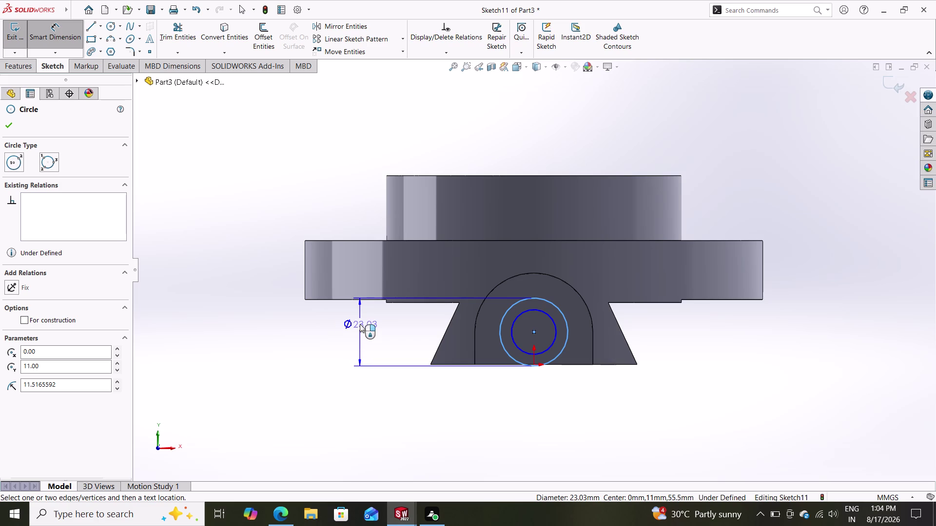
Dimension the support sketch circle to a 16 mm diameter.
middle_click(359, 324)
click(359, 324)
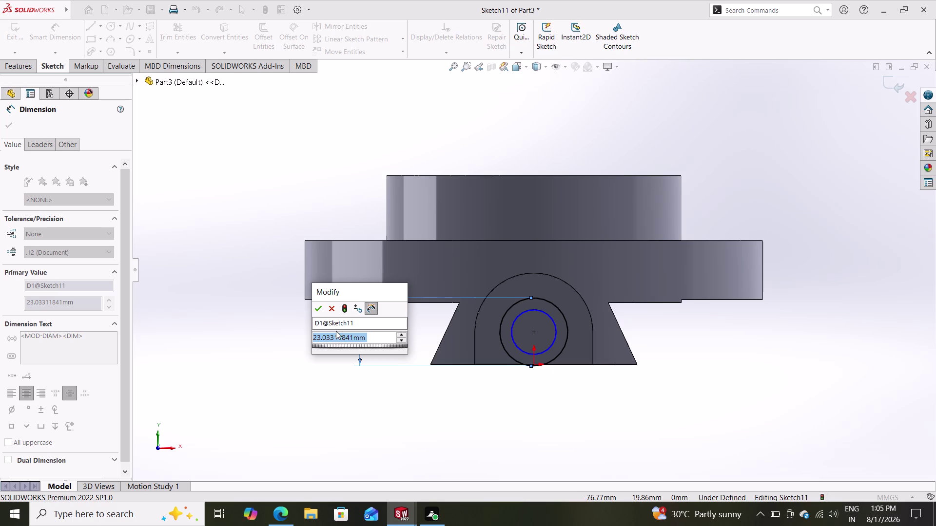
text(16)
key(Return)
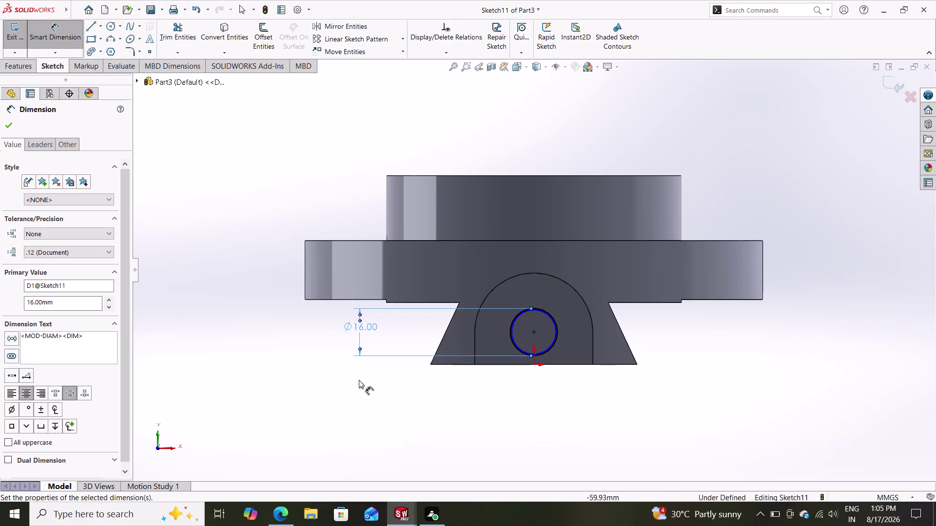
key(Escape)
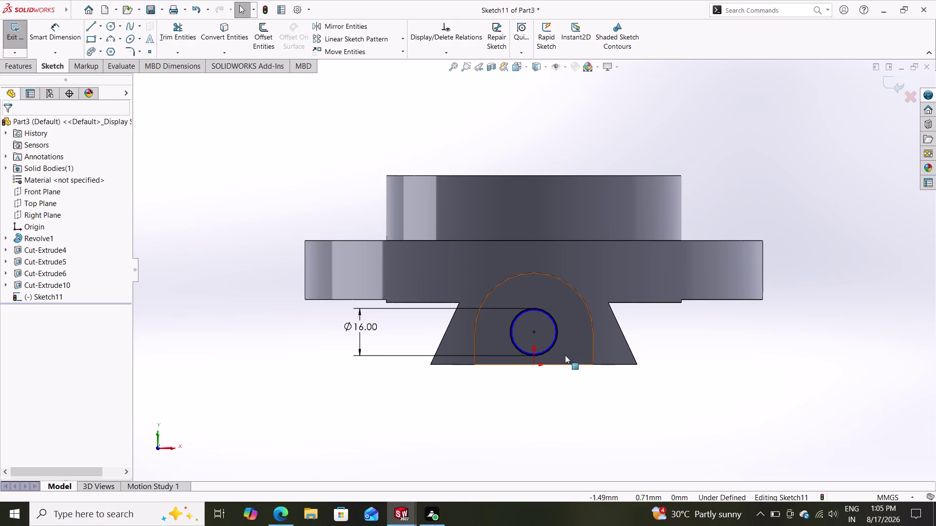
Select the circle to confirm the sketch is fully defined.
scroll(down, 3)
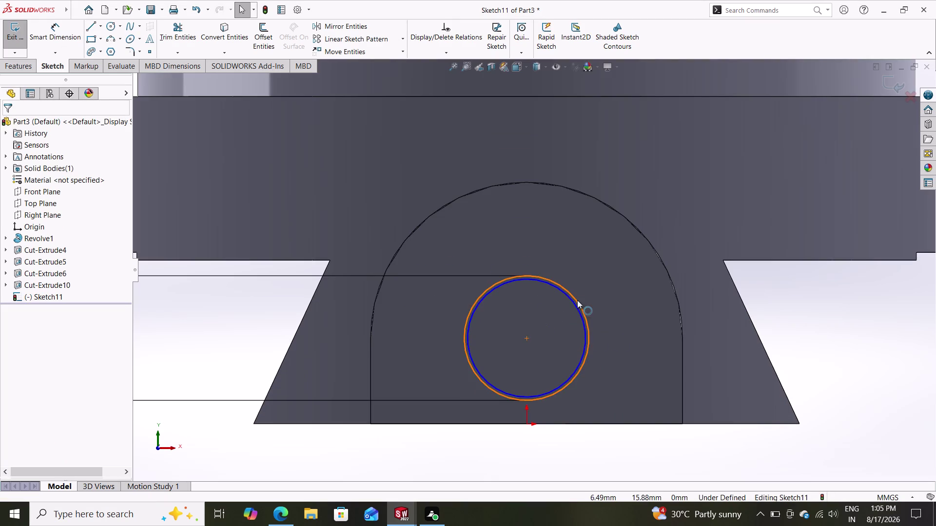
click(566, 296)
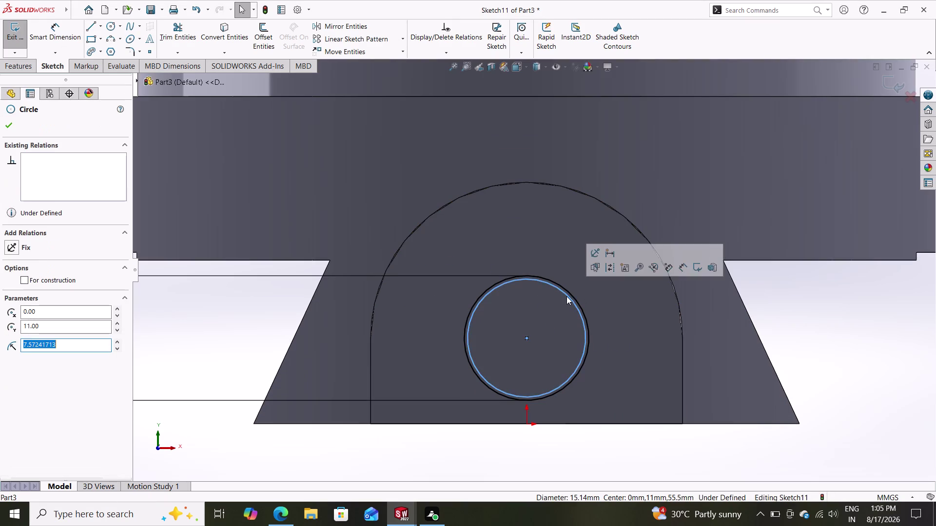
key(Delete)
scroll(down, 3)
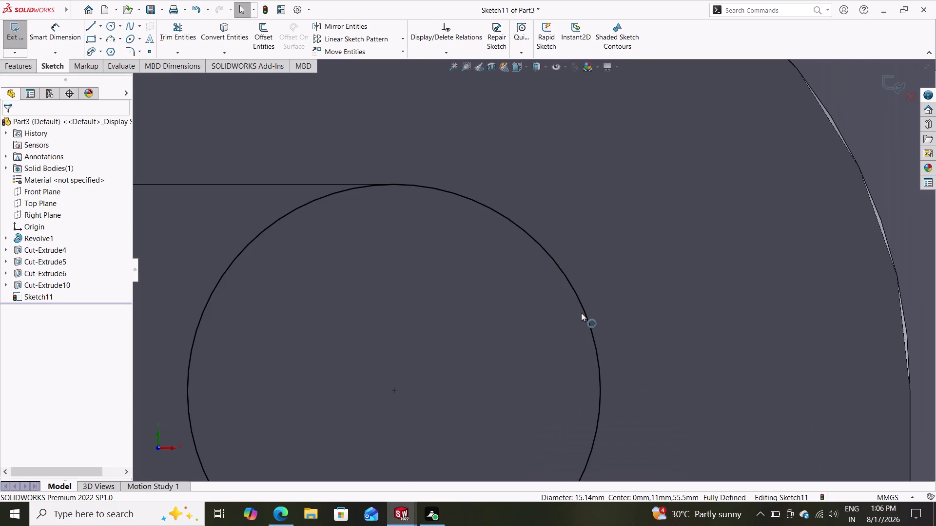
scroll(up, 3)
scroll(up, 3)
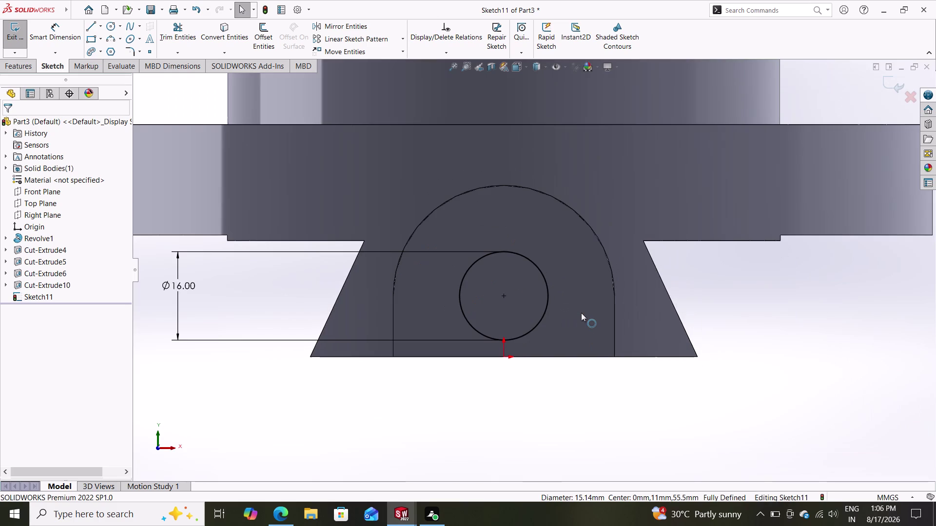
click(27, 67)
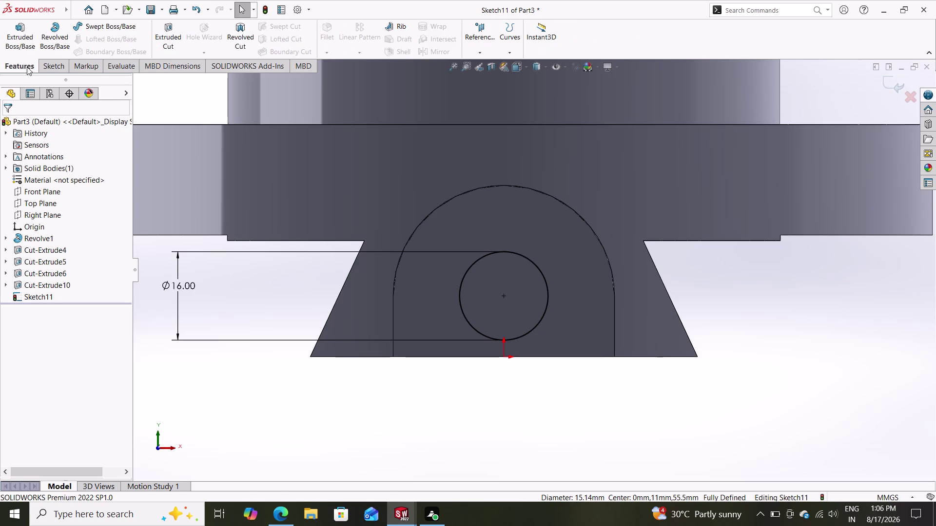
Cut the 16 mm hole into the support with an Up To Next end condition.
click(20, 38)
drag(20, 37, 103, 73)
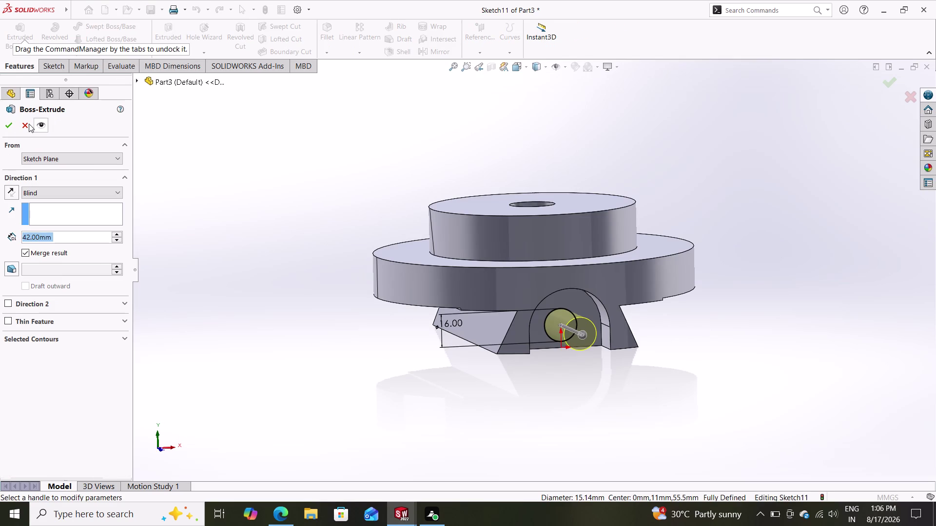
click(22, 128)
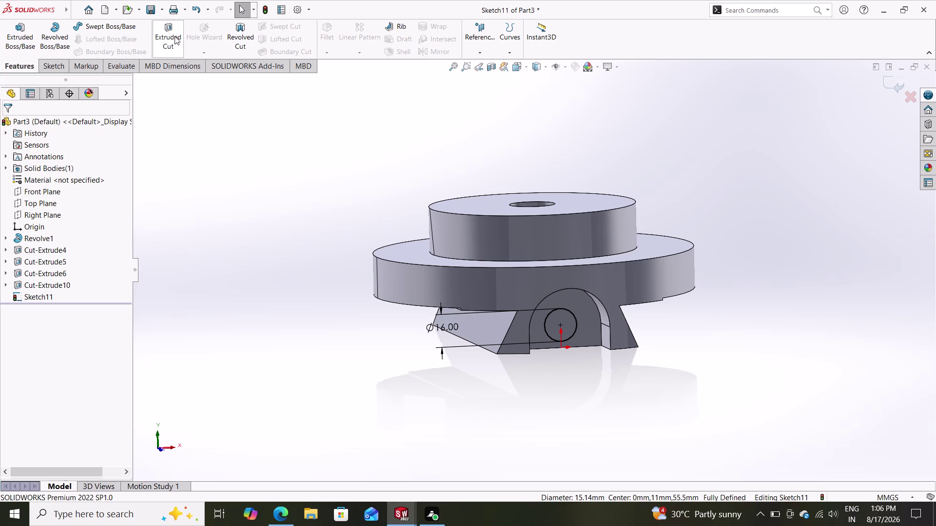
click(166, 36)
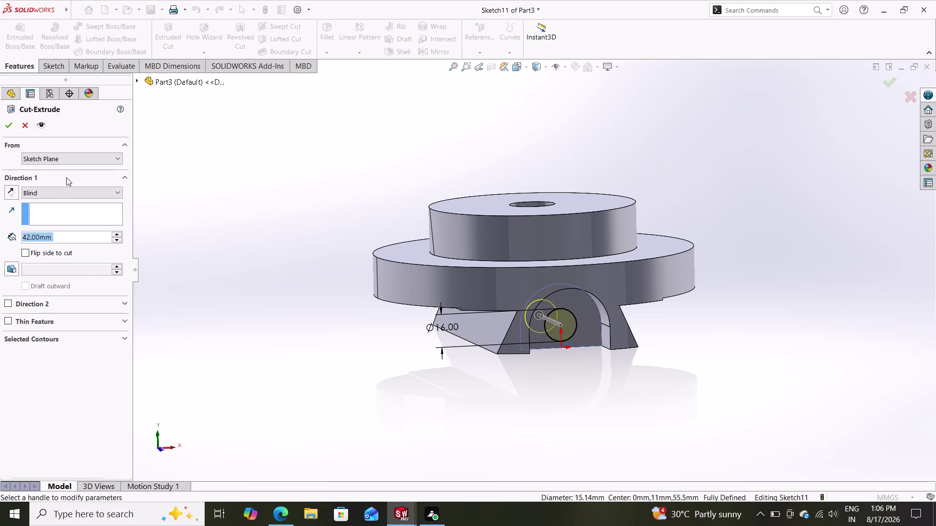
click(62, 191)
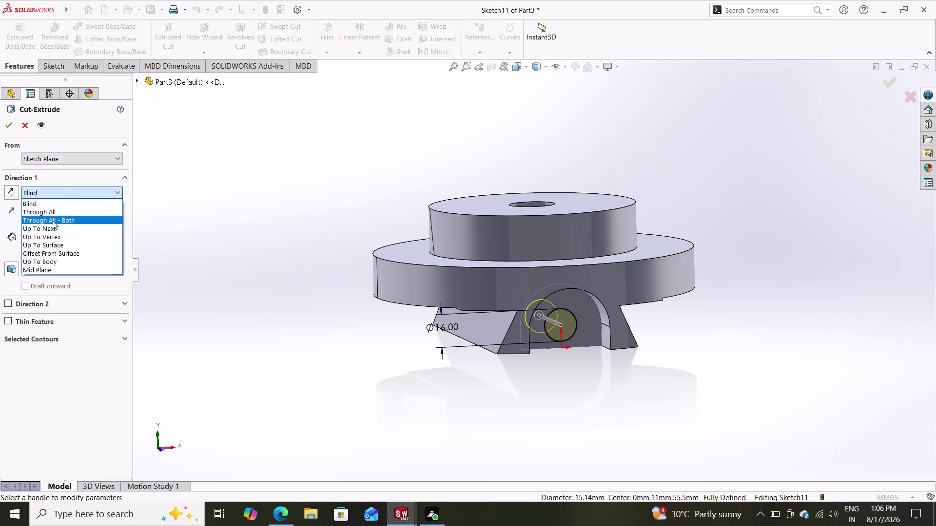
click(55, 227)
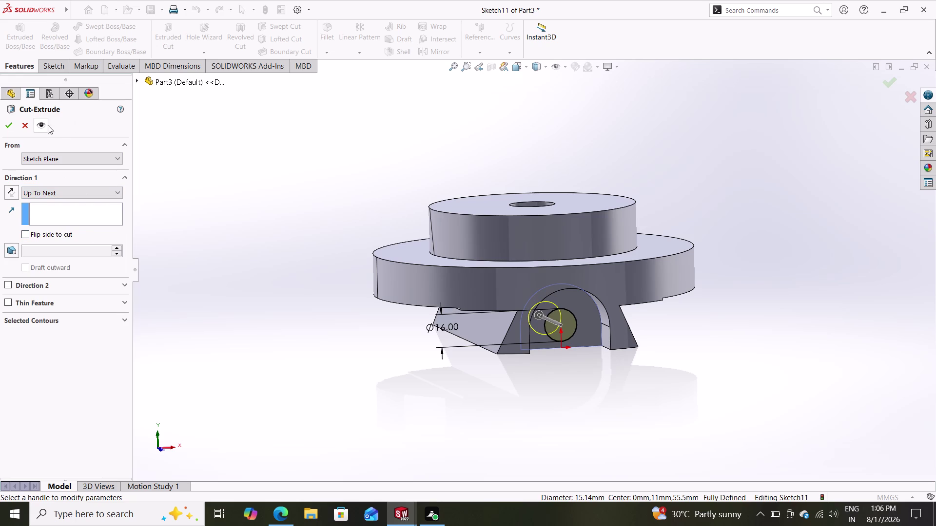
click(8, 122)
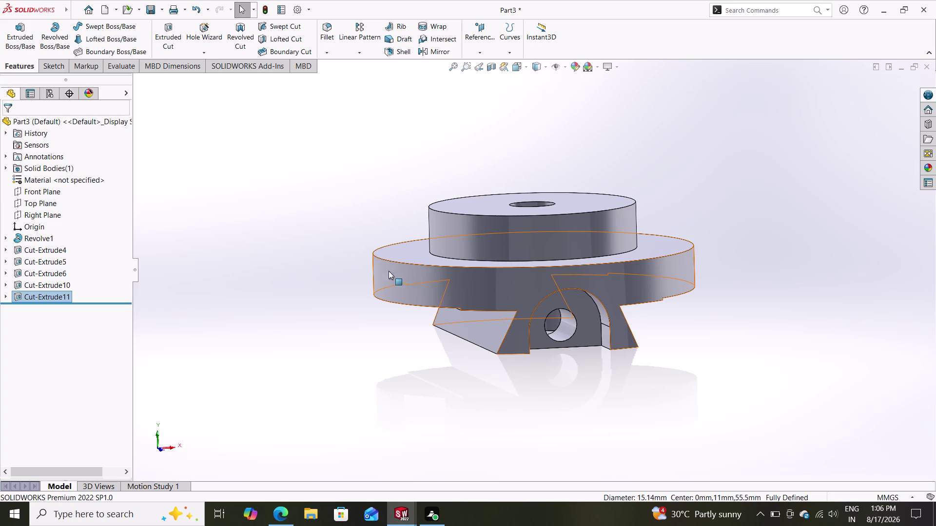
Orbit to inspect the new hole, then start a sketch on the Front Plane.
middle_drag(453, 334, 378, 237)
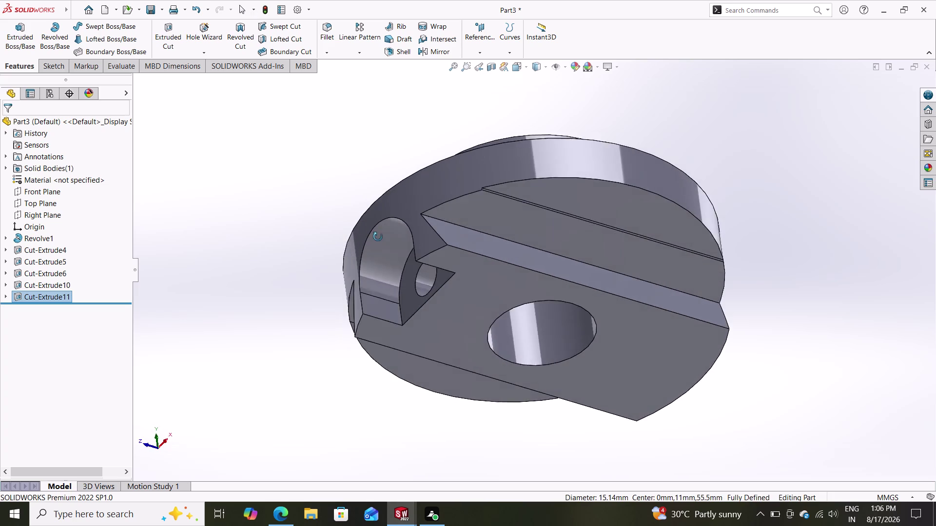
middle_drag(378, 237, 462, 231)
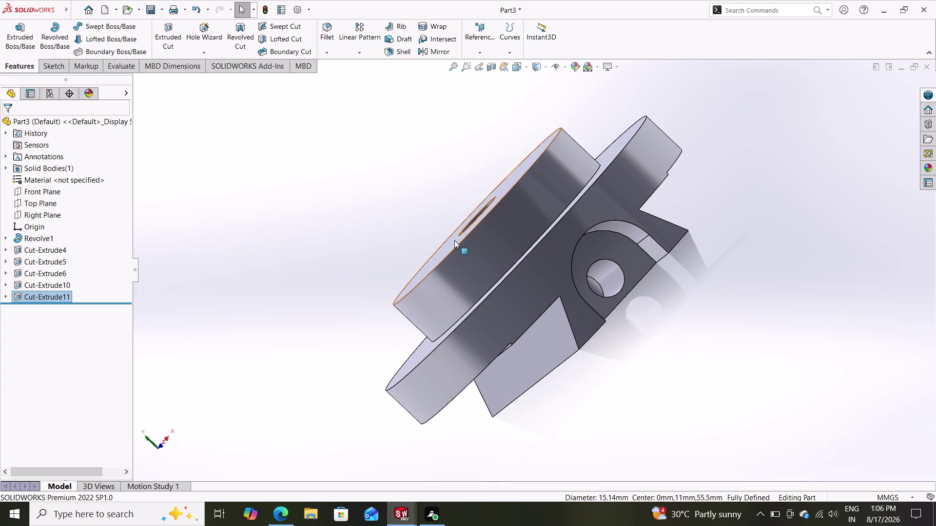
click(38, 191)
click(45, 179)
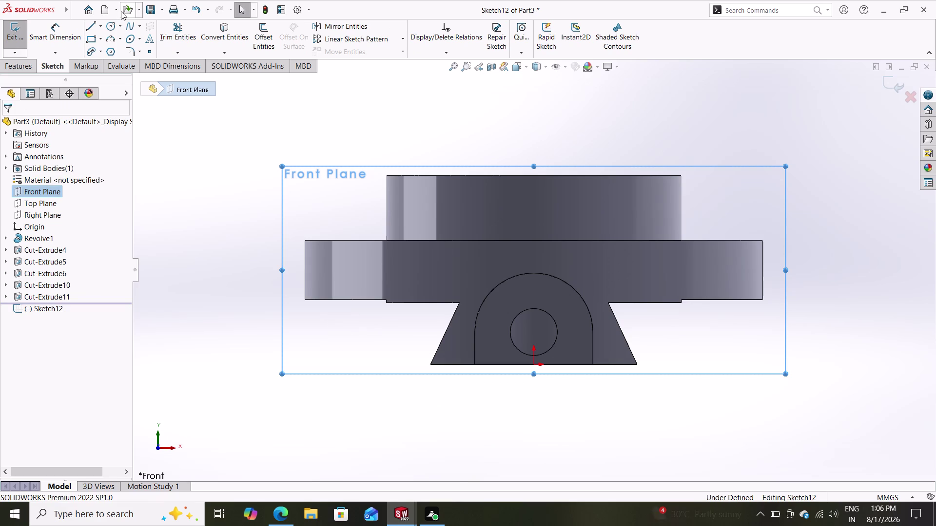
Draw a circle centred on the hole centre.
click(109, 26)
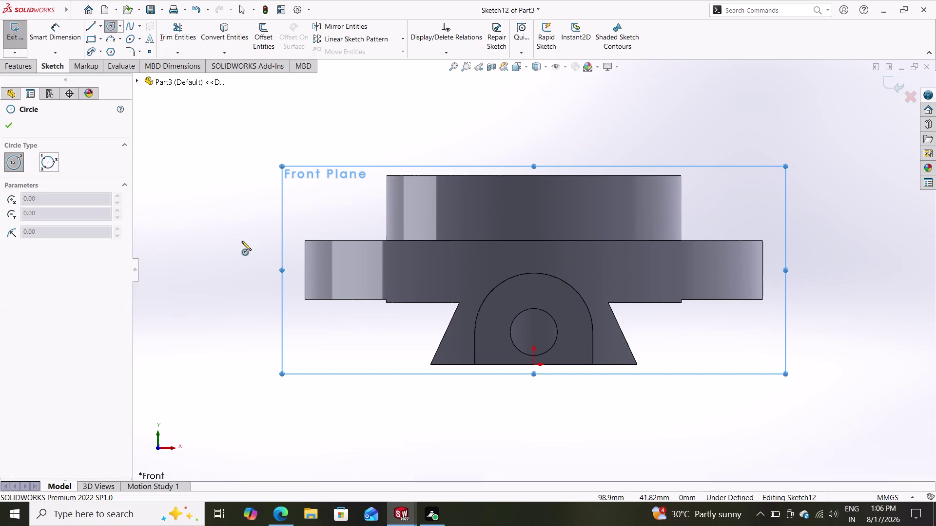
click(534, 334)
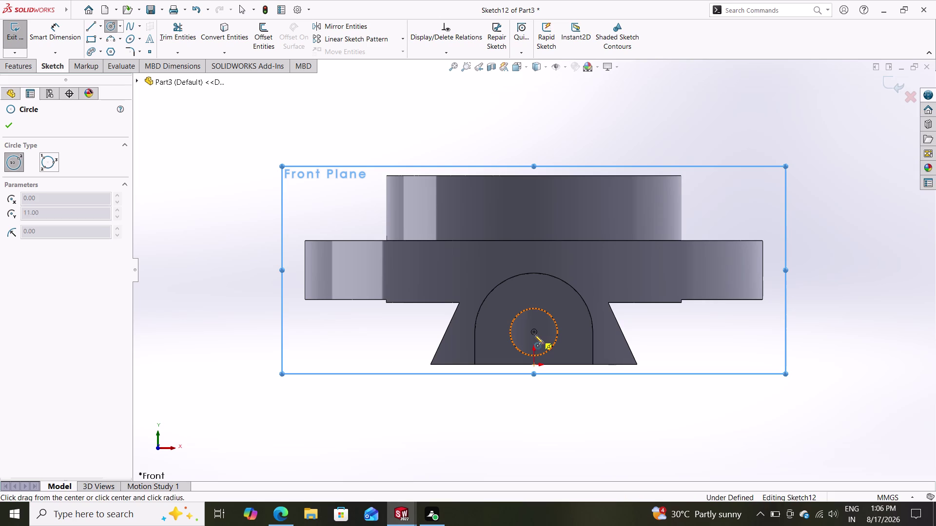
click(567, 330)
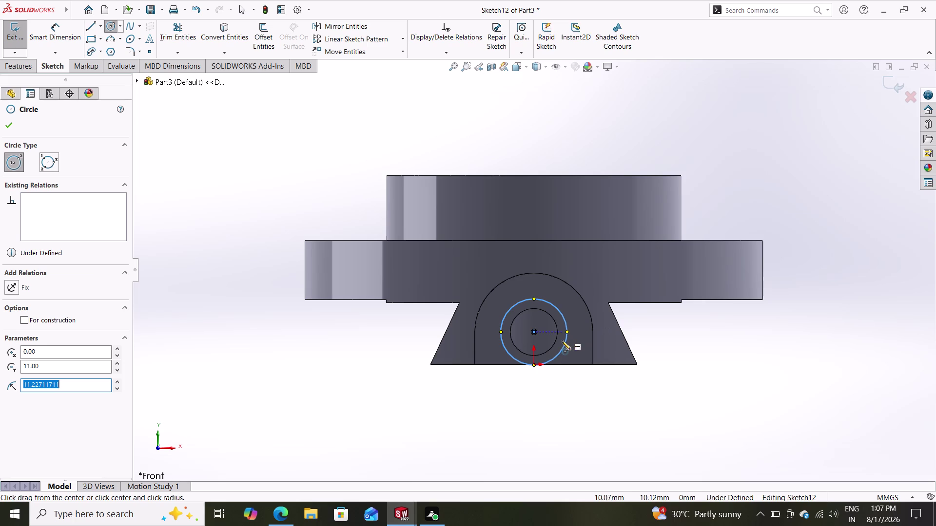
Dimension the new circle to a 28 mm diameter.
click(62, 43)
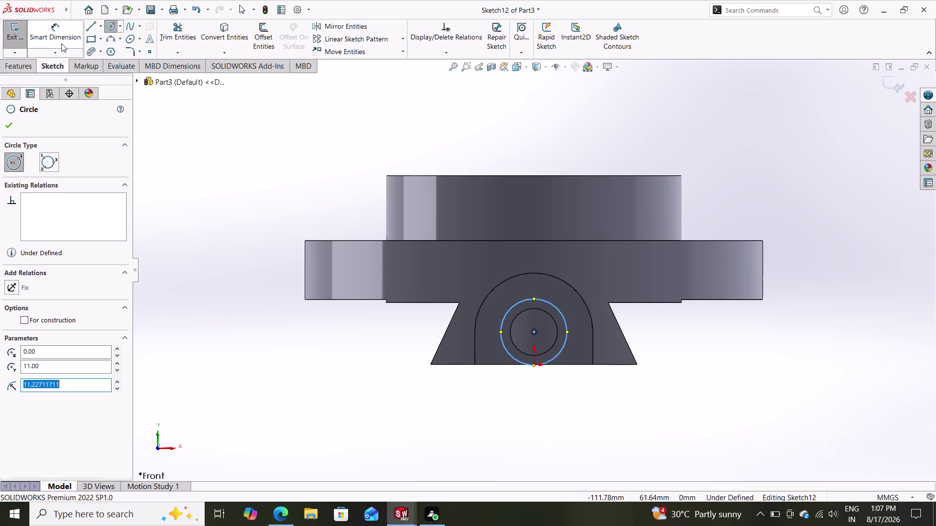
click(561, 311)
click(671, 326)
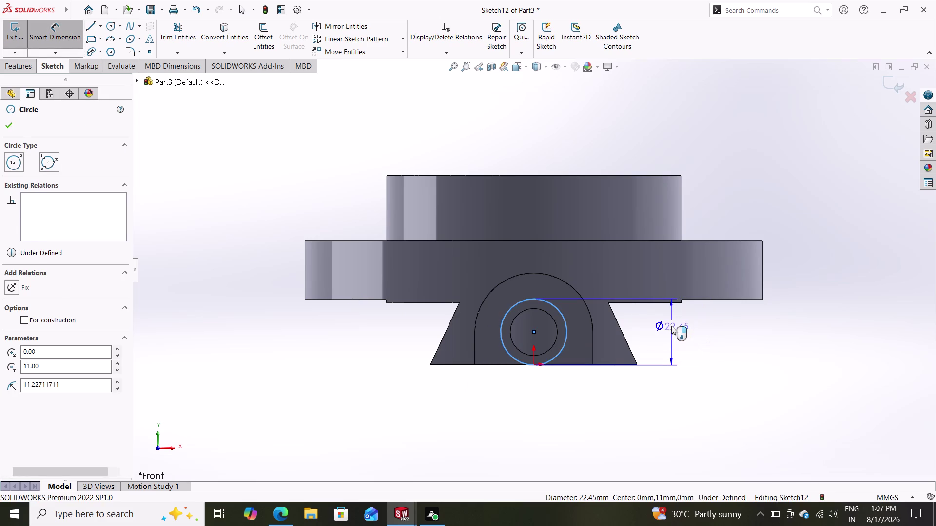
text(2)
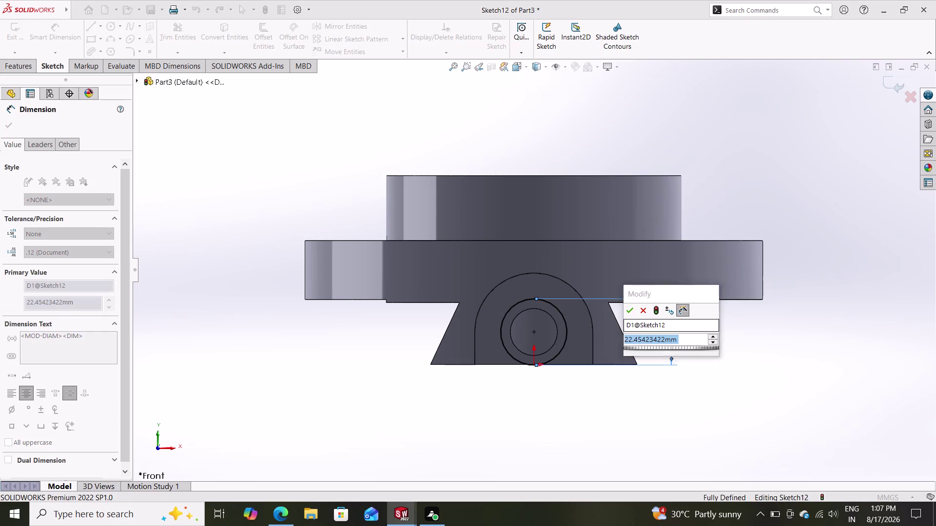
text(8)
key(Return)
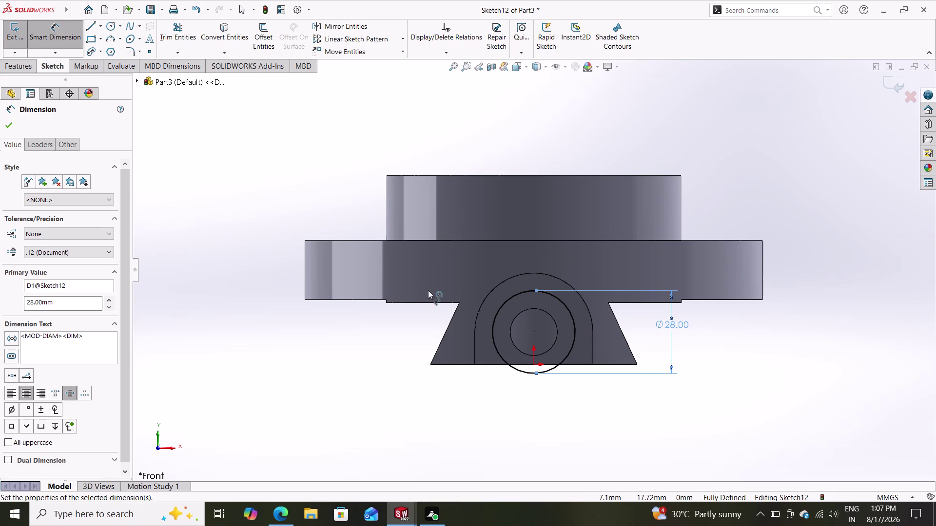
click(89, 19)
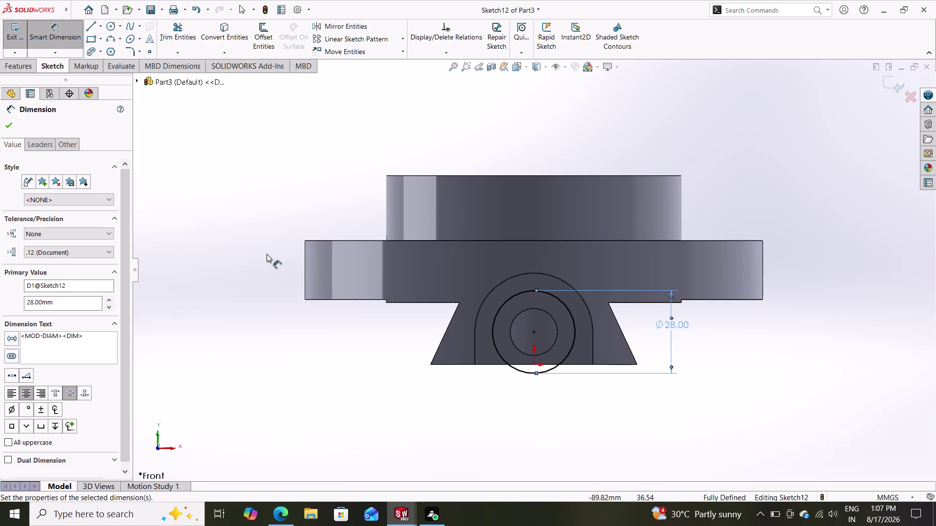
click(92, 27)
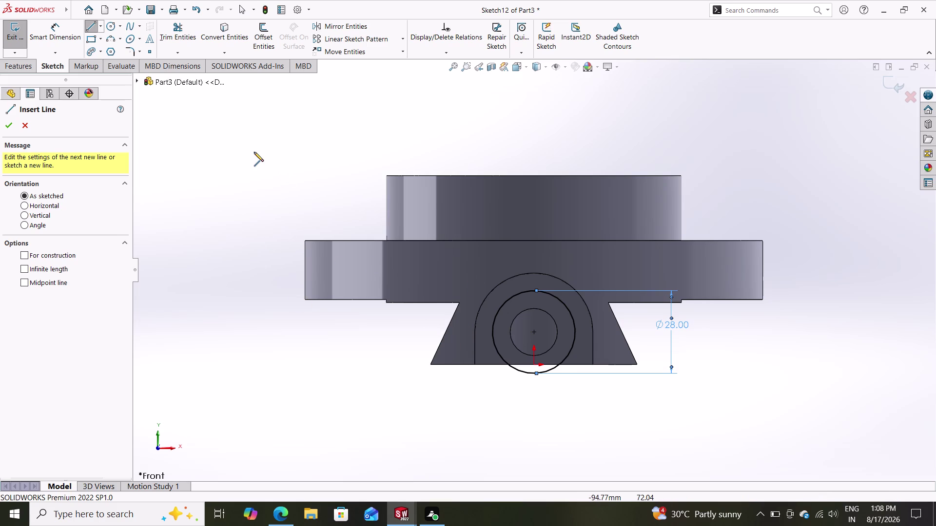
Draw a line chain from the circle's left side, down, across and back up to the circle.
click(492, 332)
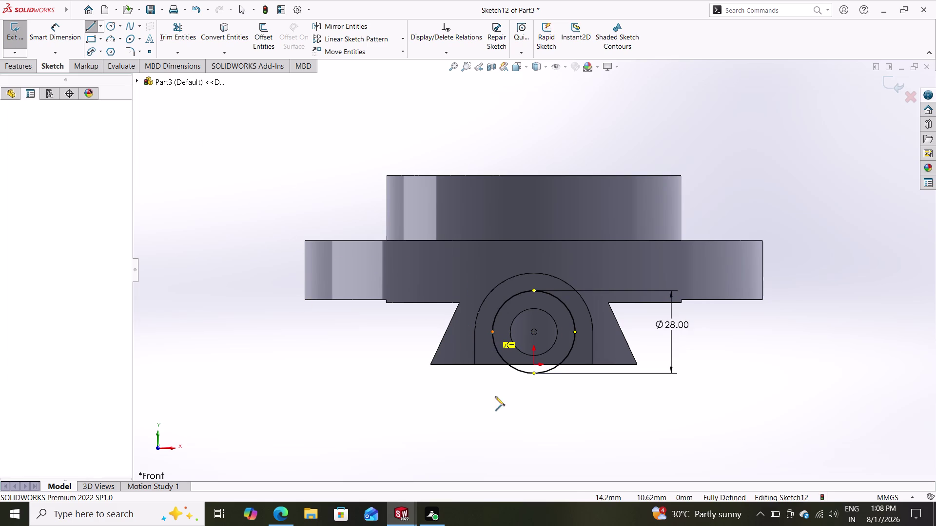
click(494, 411)
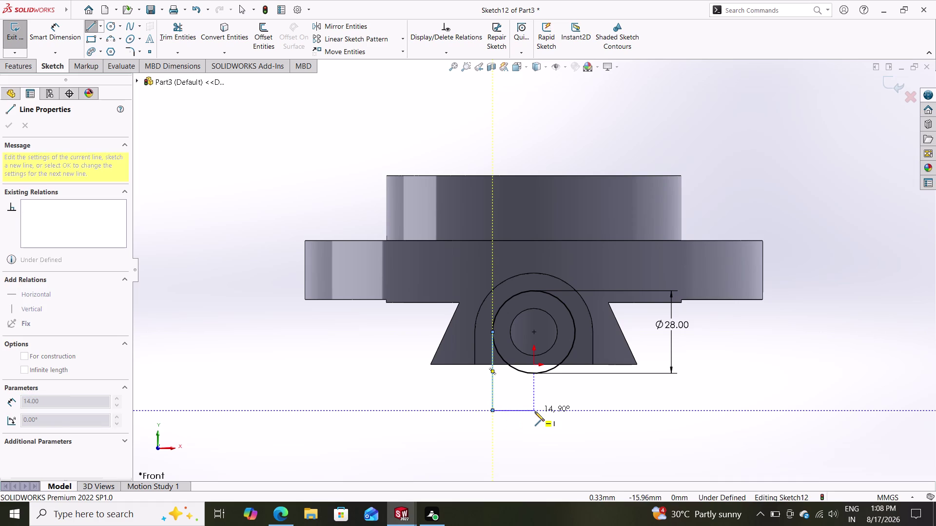
click(575, 411)
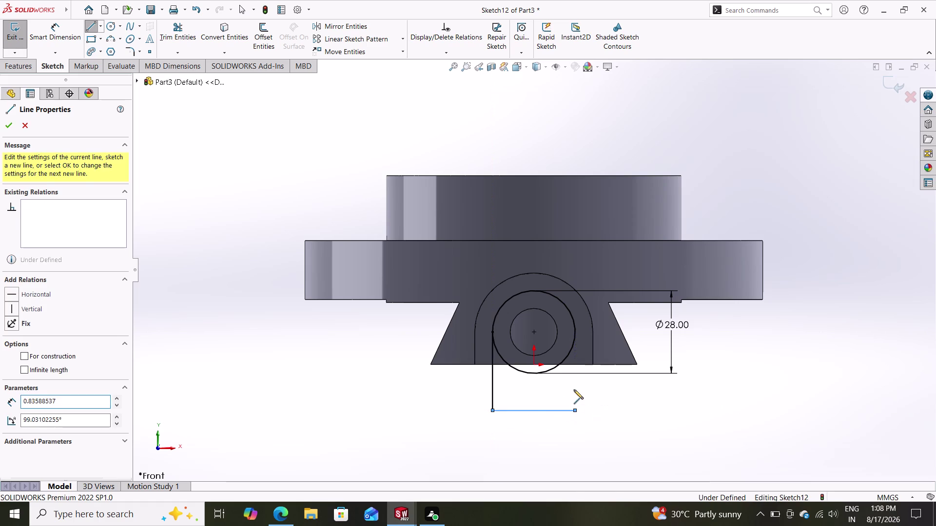
click(577, 332)
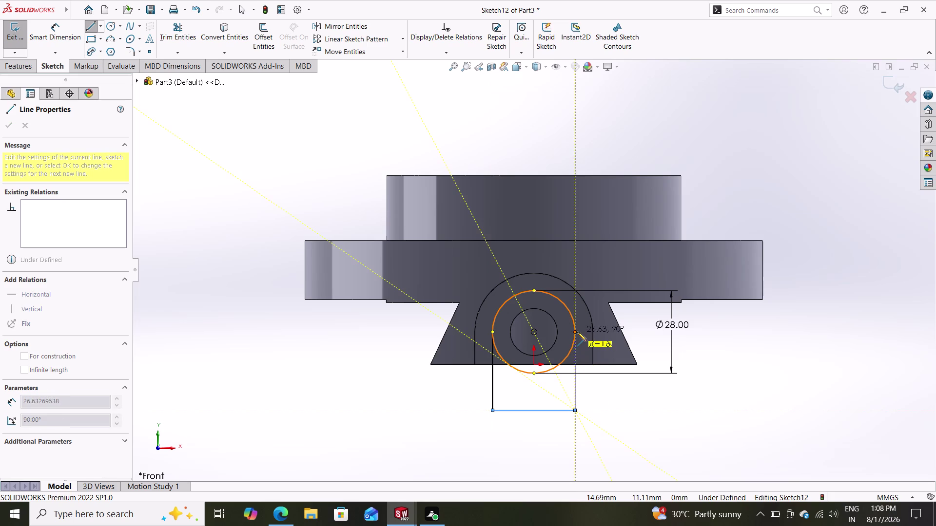
double_click(603, 414)
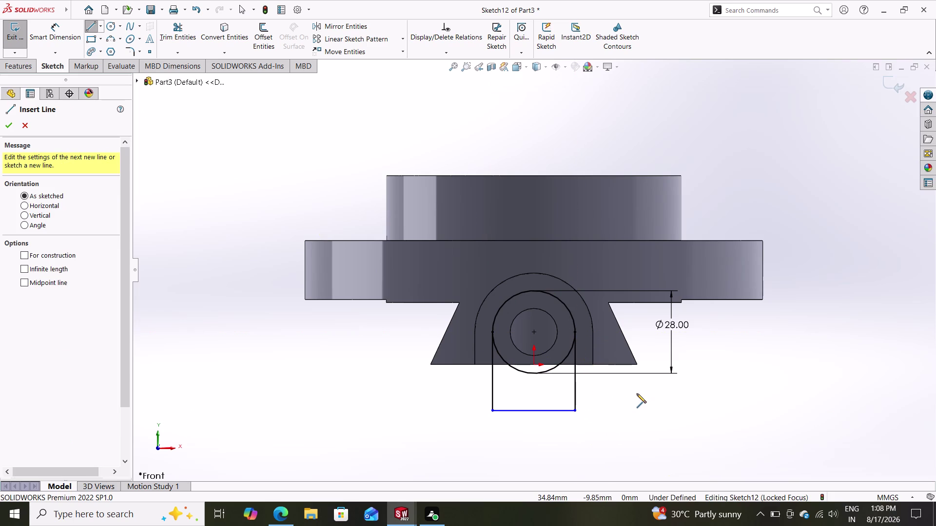
Power Trim away the circle's lower arc inside the lines.
click(182, 42)
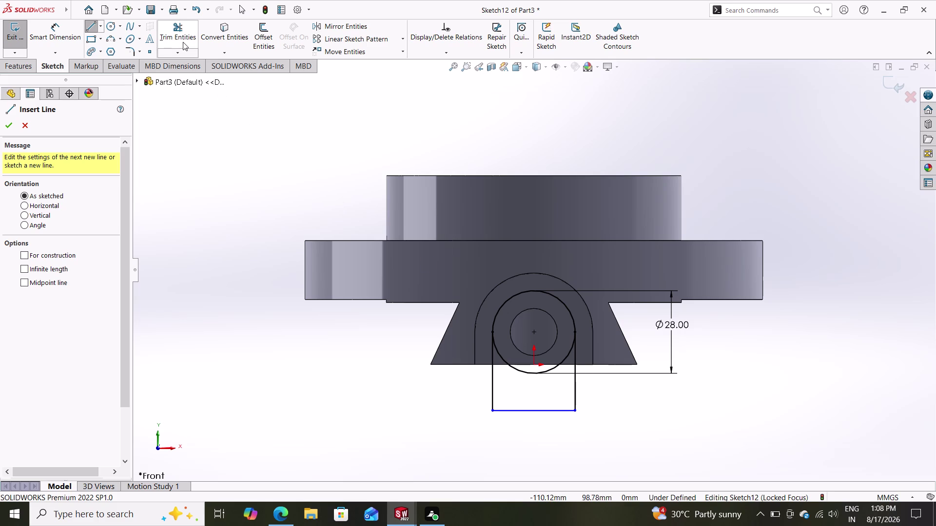
click(513, 367)
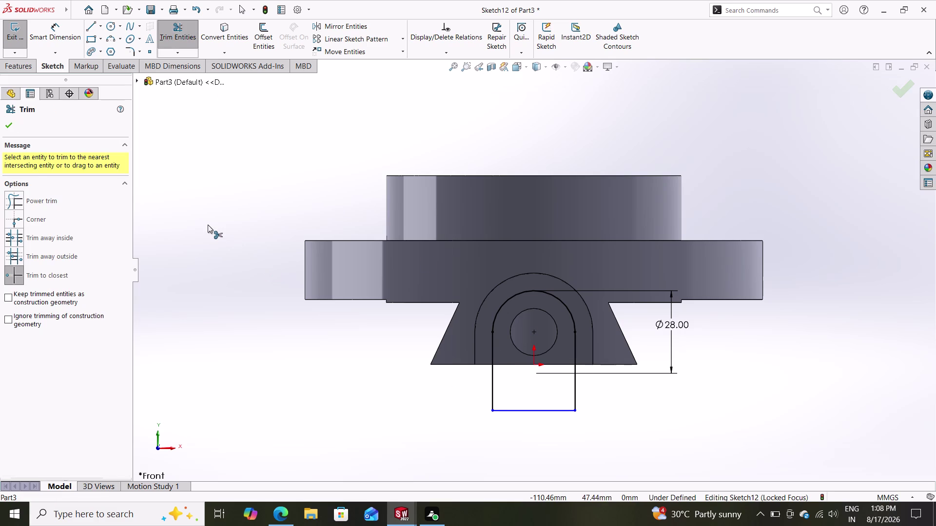
click(9, 122)
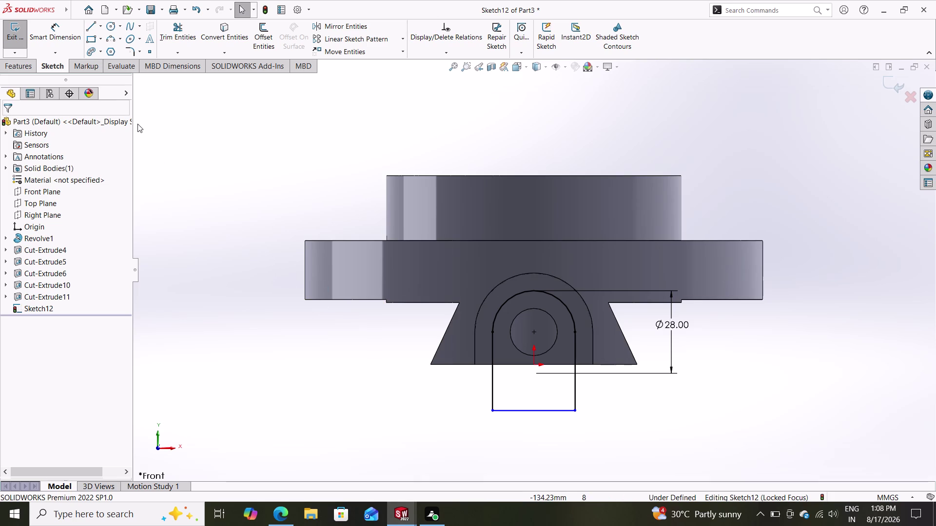
click(39, 66)
click(32, 67)
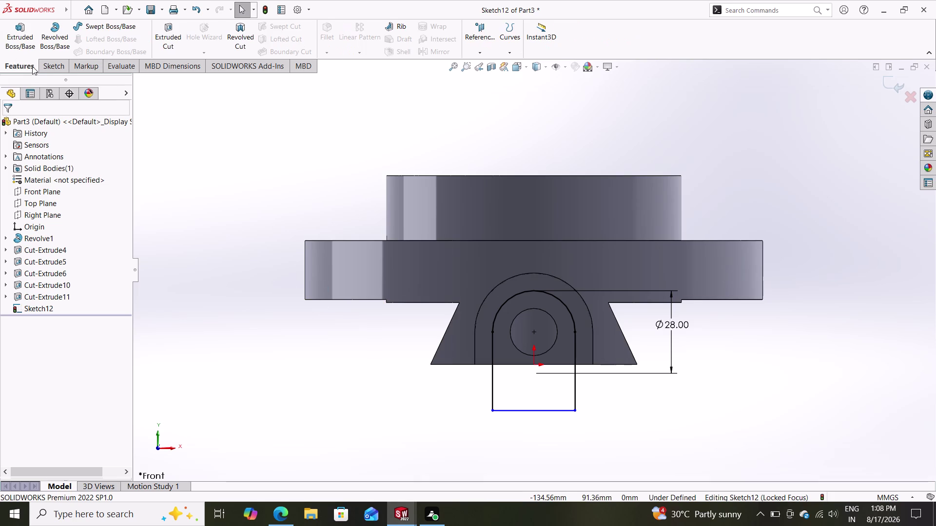
Extrude-cut the U-shaped profile up to the next face as Cut-Extrude12.
click(169, 29)
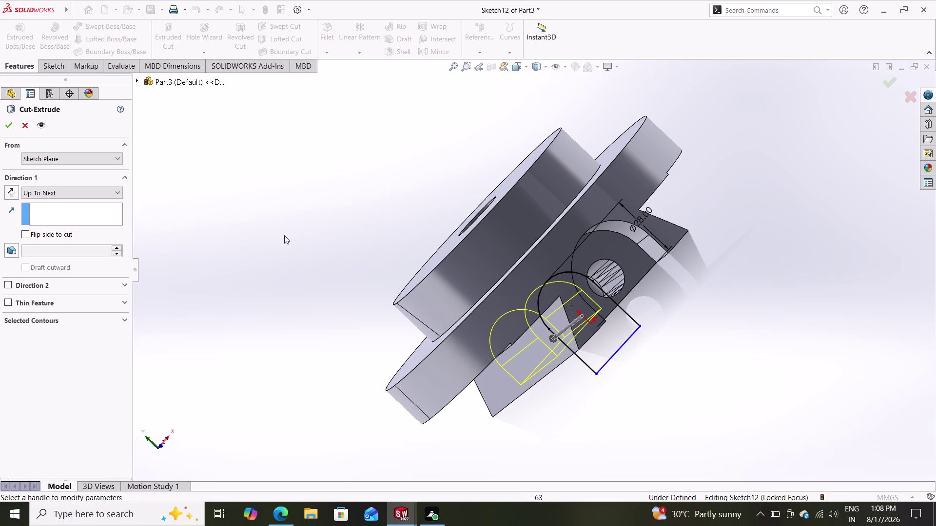
click(109, 188)
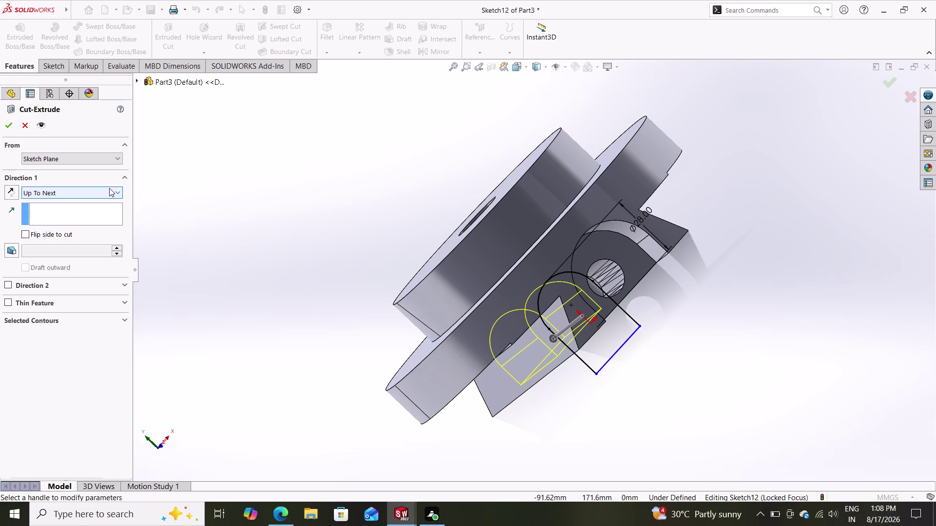
click(109, 187)
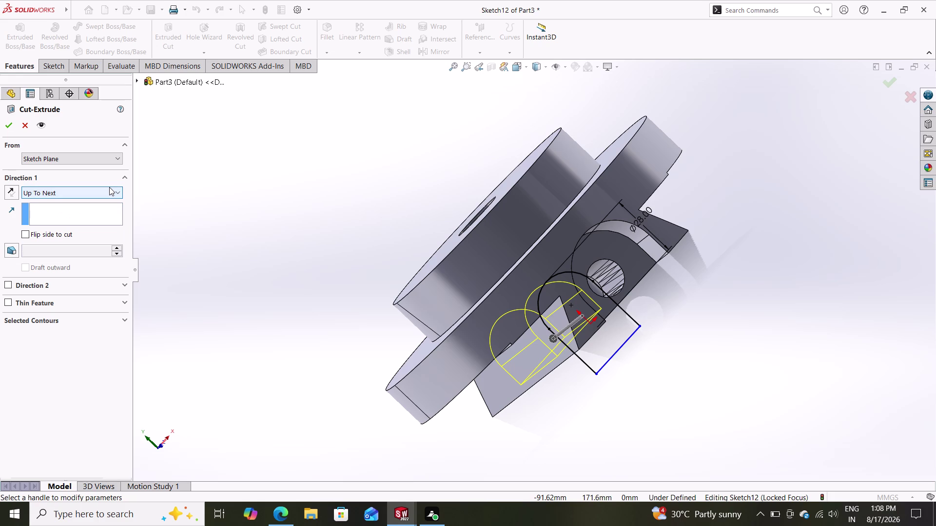
click(110, 189)
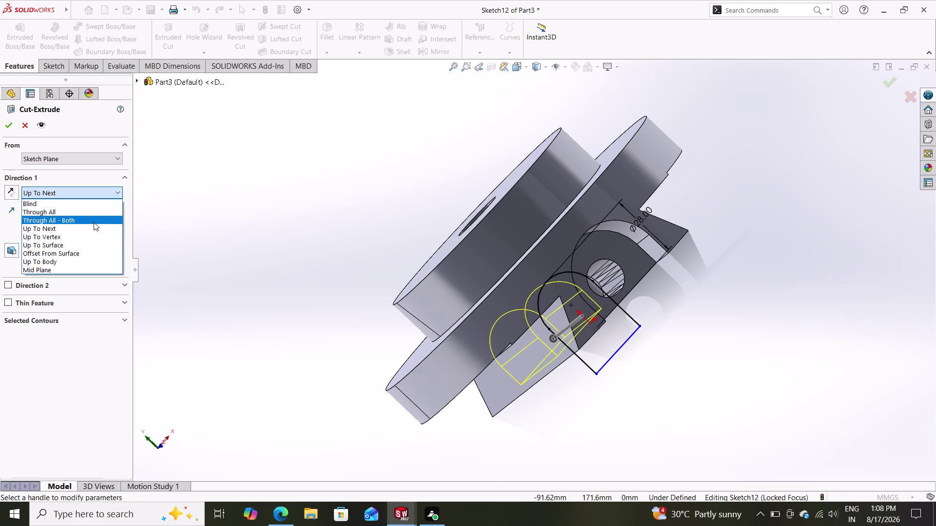
click(88, 229)
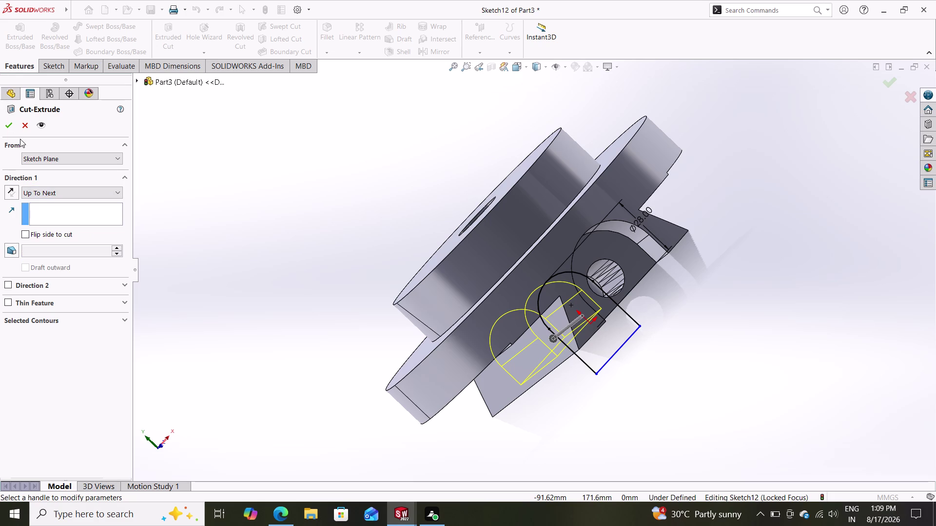
click(8, 129)
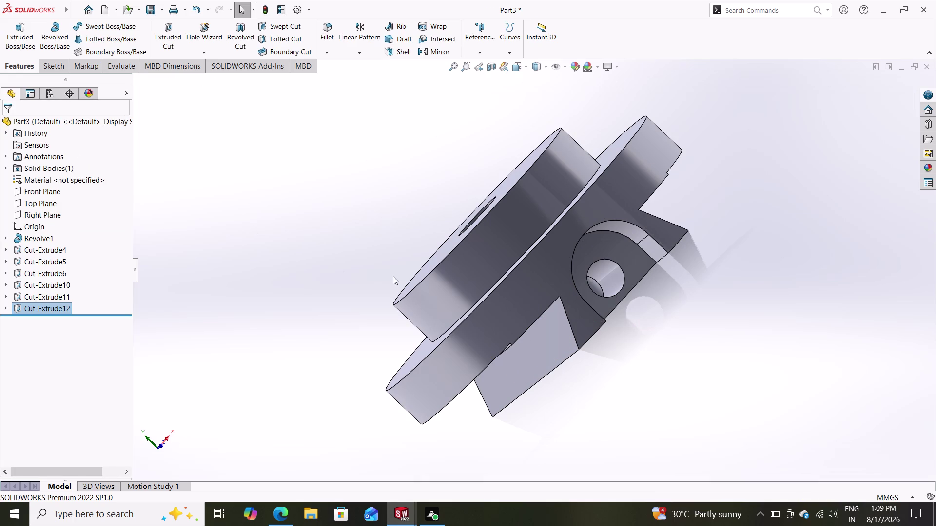
middle_drag(674, 316, 626, 370)
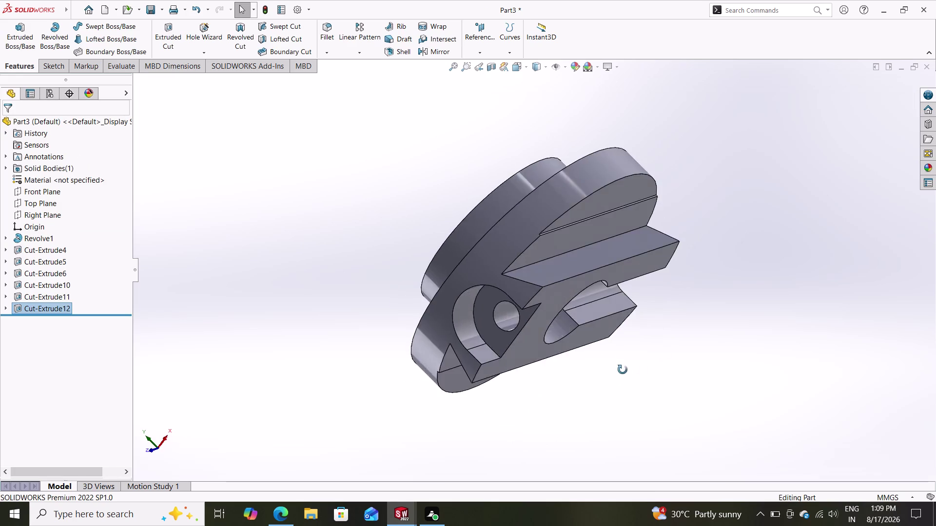
middle_drag(626, 370, 768, 295)
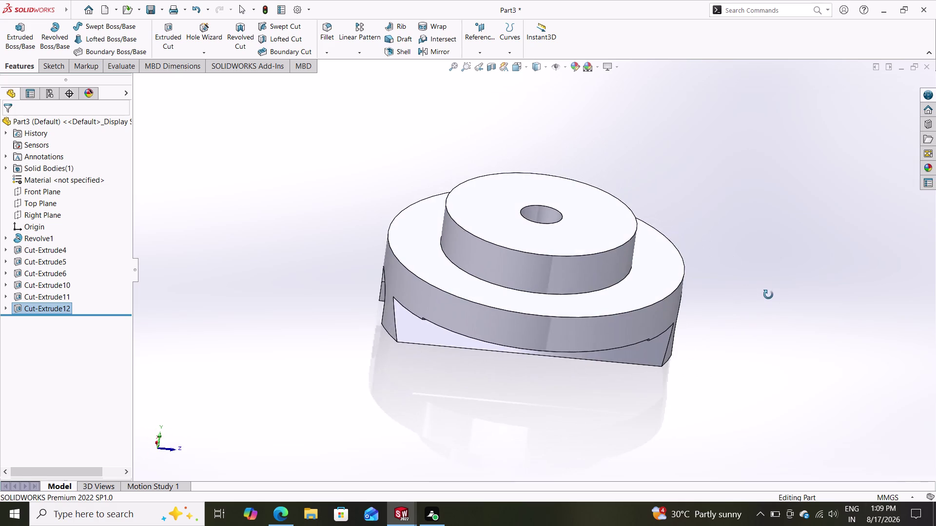
middle_drag(768, 295, 688, 254)
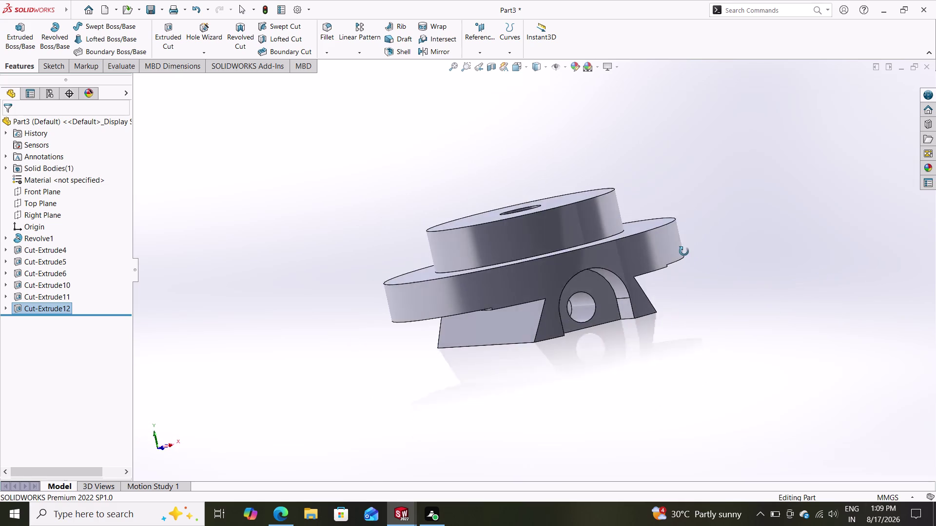
middle_drag(688, 254, 549, 192)
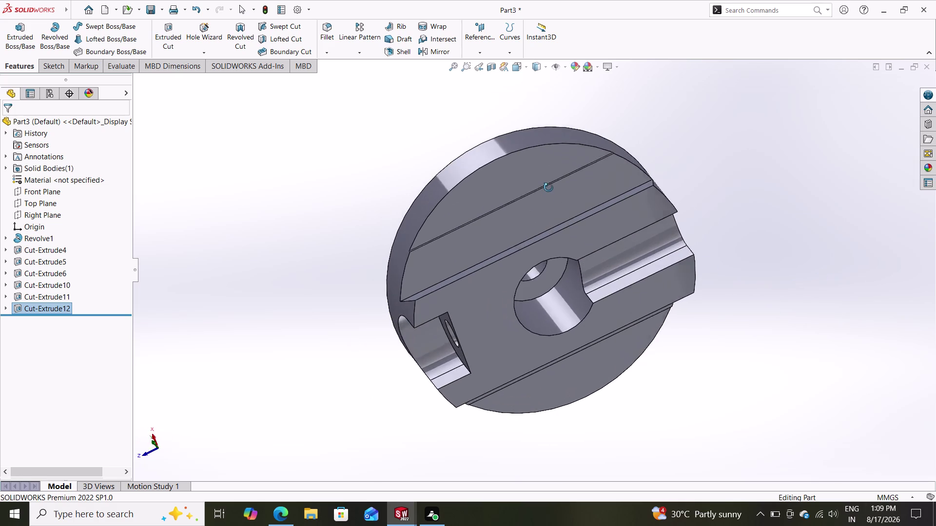
middle_drag(549, 192, 736, 96)
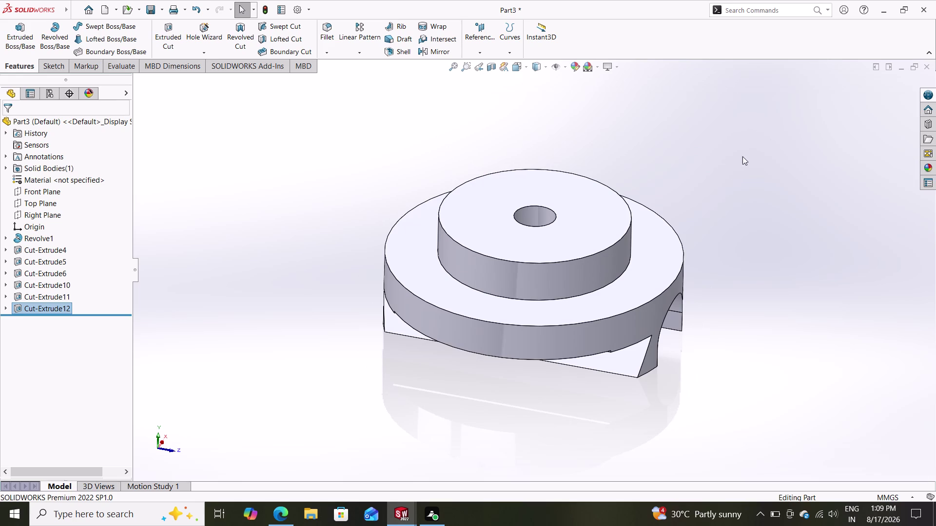
middle_drag(752, 155, 621, 47)
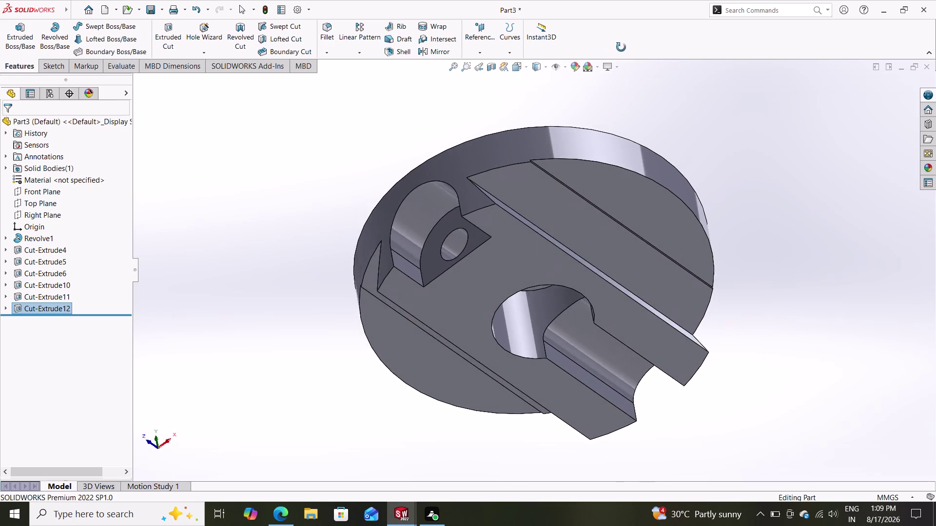
middle_drag(621, 47, 706, 140)
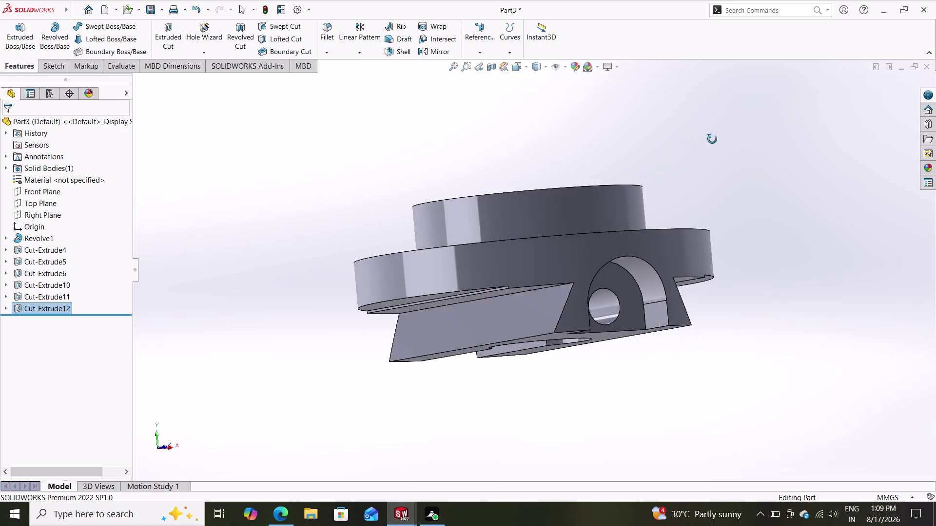
middle_drag(706, 139, 740, 150)
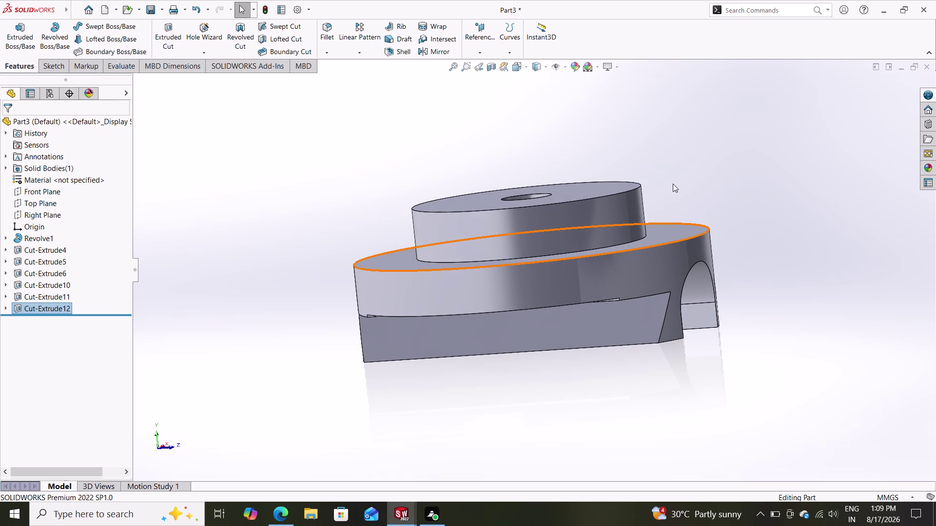
middle_drag(757, 159, 667, 138)
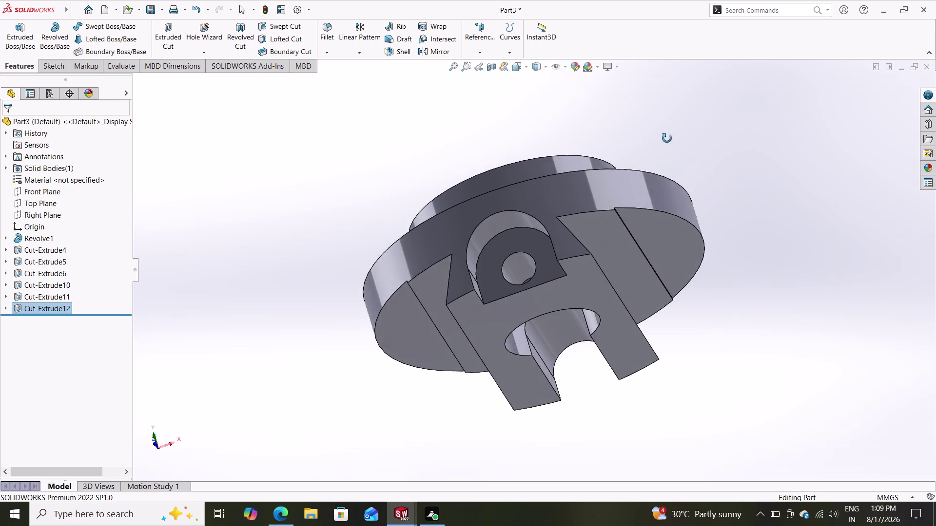
middle_drag(667, 138, 637, 120)
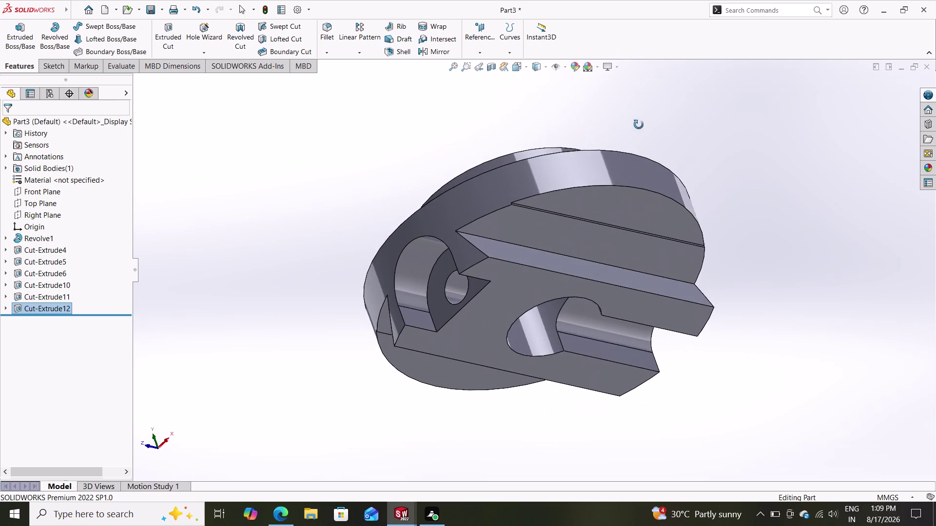
middle_drag(637, 119, 598, 72)
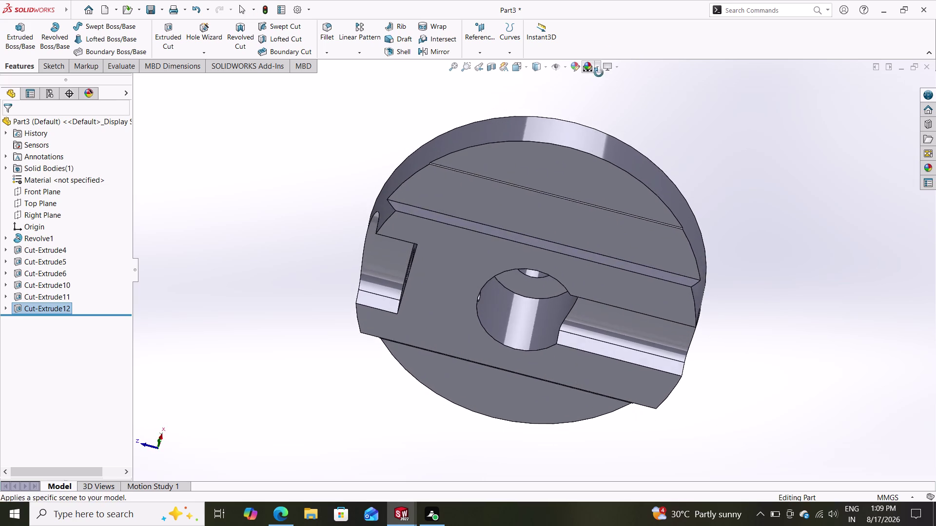
middle_drag(598, 73, 604, 62)
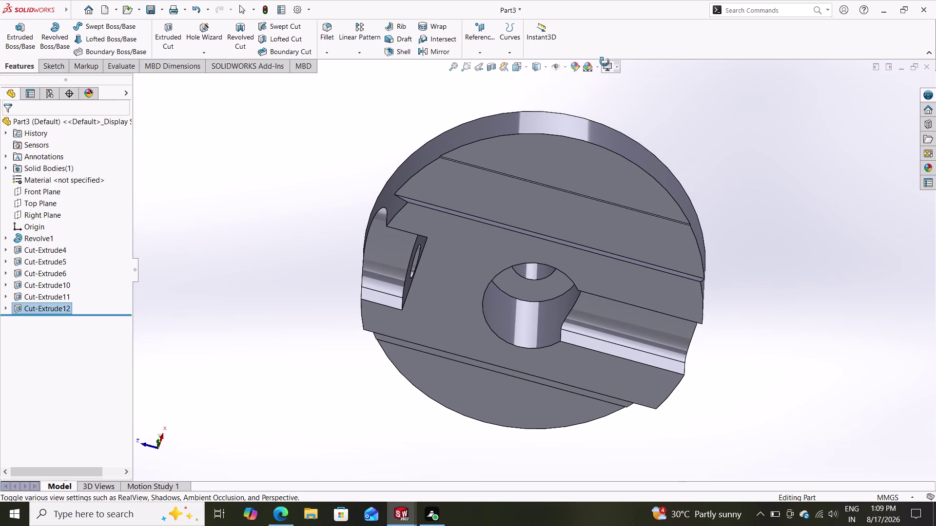
middle_drag(604, 62, 618, 126)
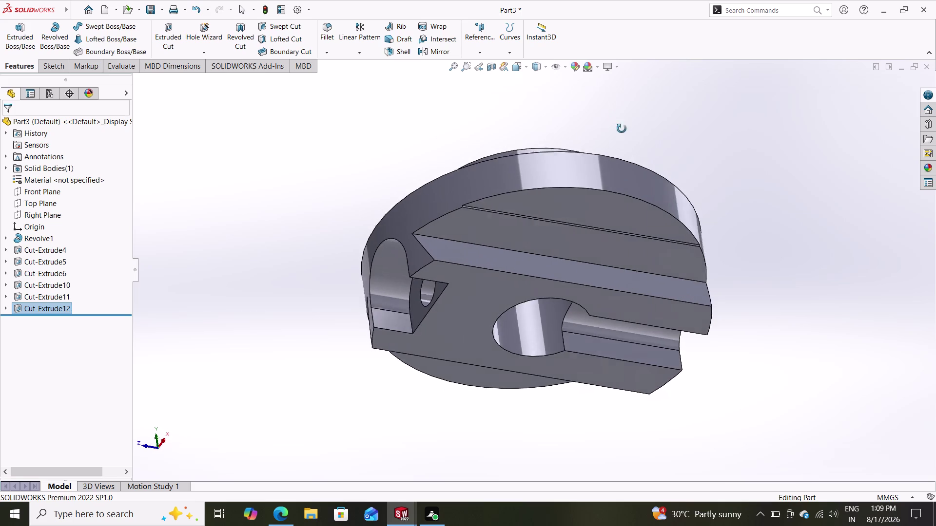
middle_drag(618, 125, 710, 166)
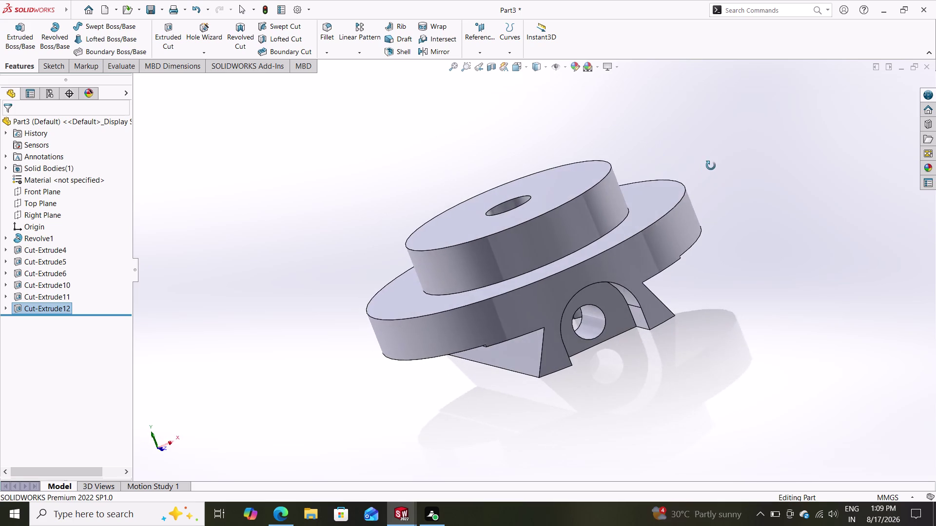
middle_drag(710, 165, 618, 152)
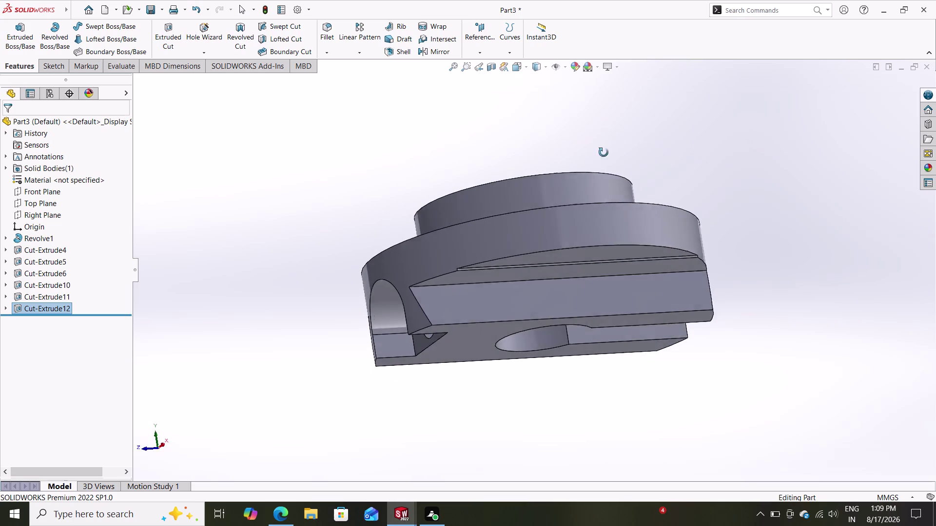
middle_drag(617, 152, 587, 138)
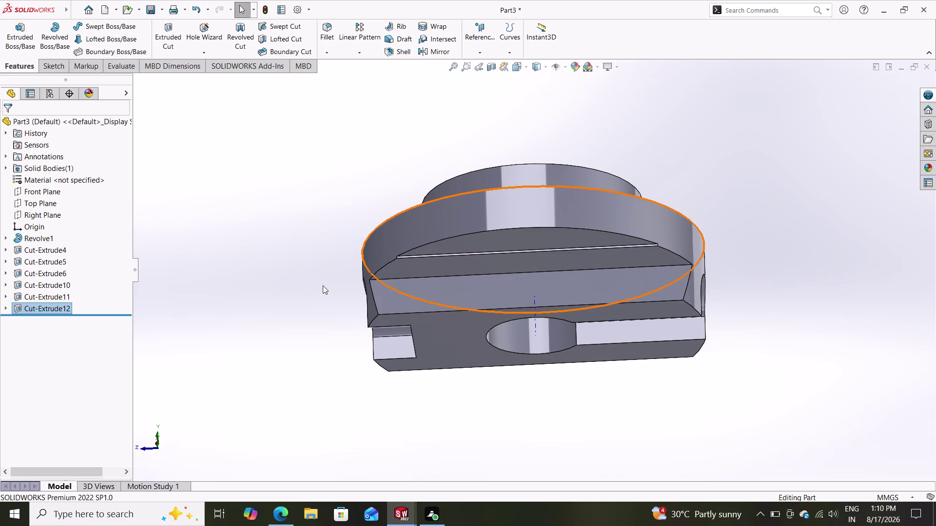
middle_drag(309, 268, 436, 236)
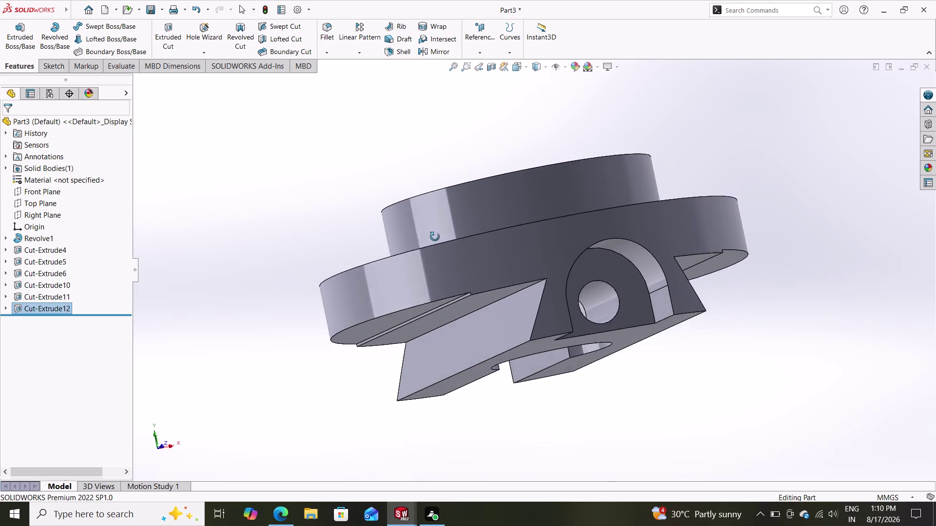
middle_drag(436, 236, 335, 279)
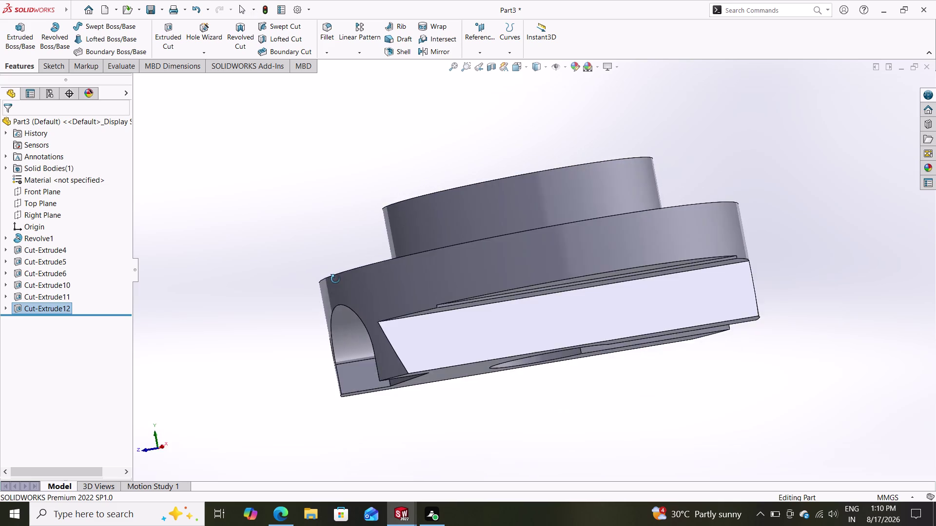
middle_drag(336, 279, 436, 203)
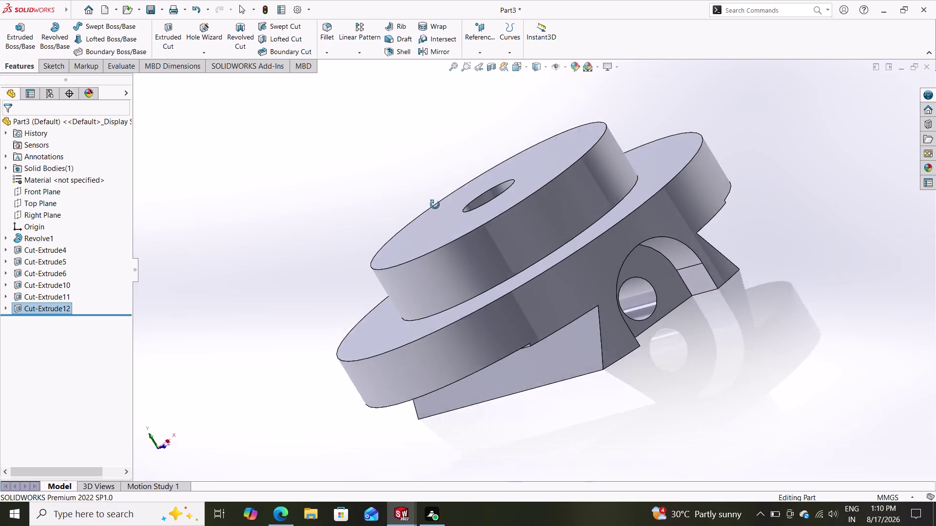
middle_drag(437, 202, 604, 130)
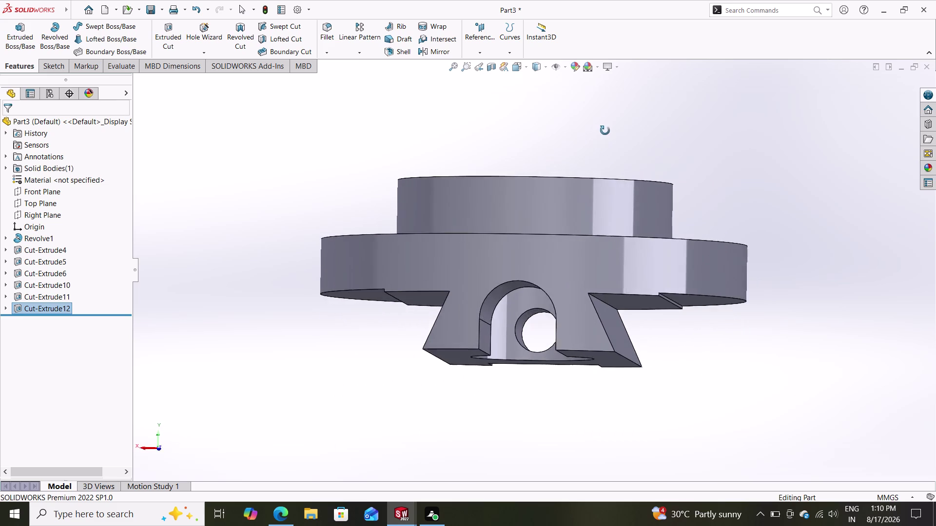
middle_drag(605, 130, 398, 111)
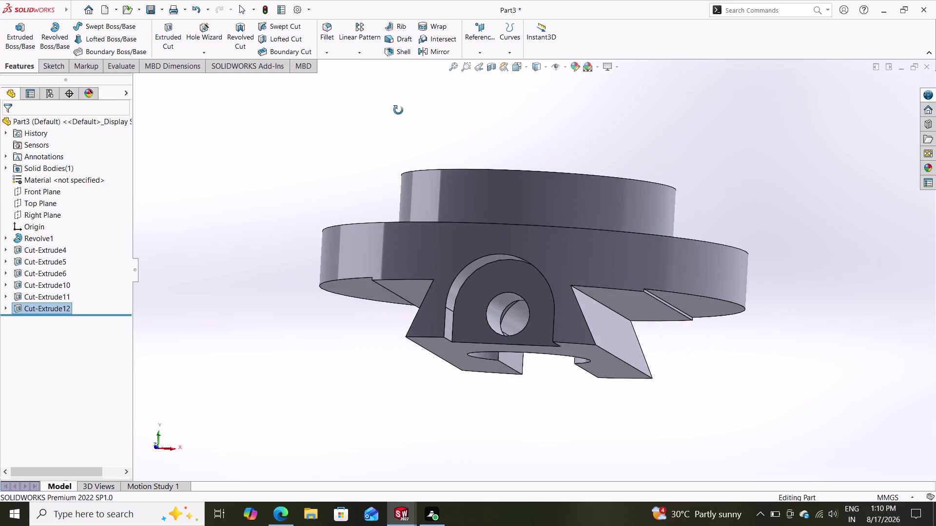
middle_drag(398, 111, 392, 12)
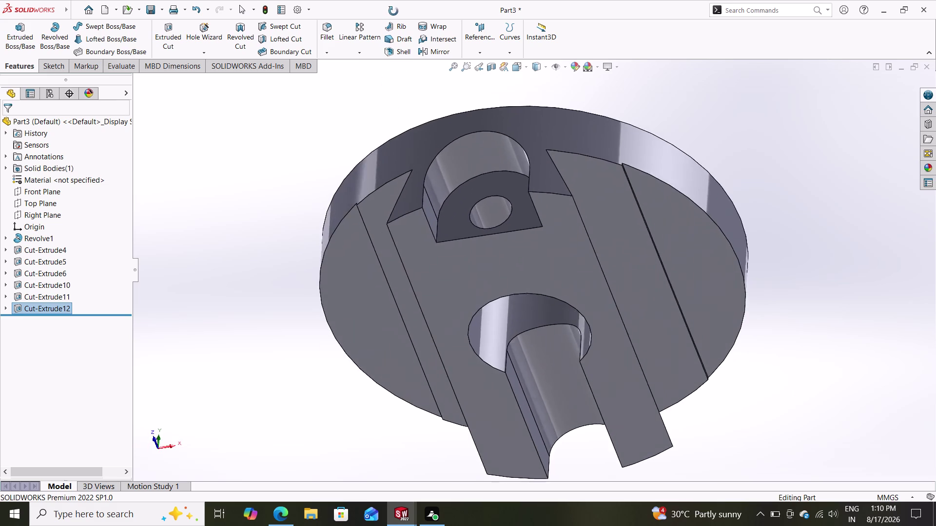
middle_drag(393, 12, 527, 112)
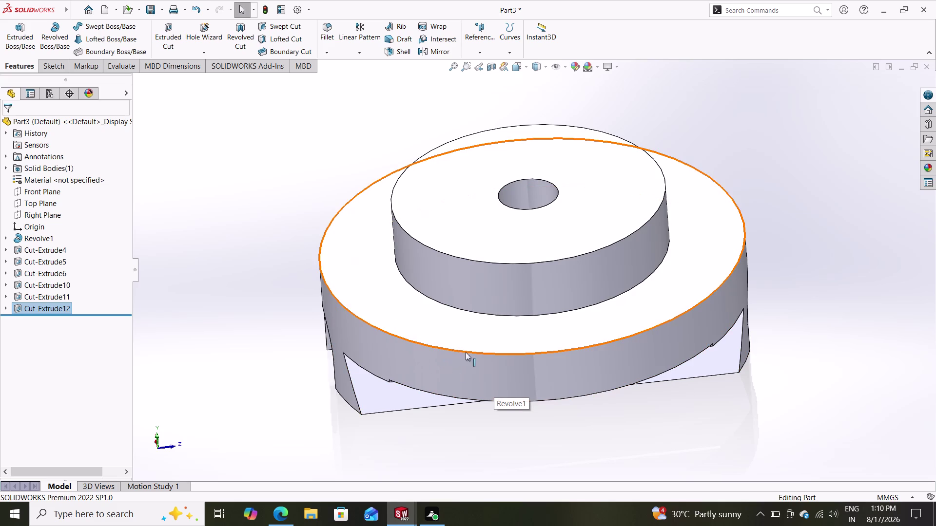
middle_drag(473, 353, 394, 373)
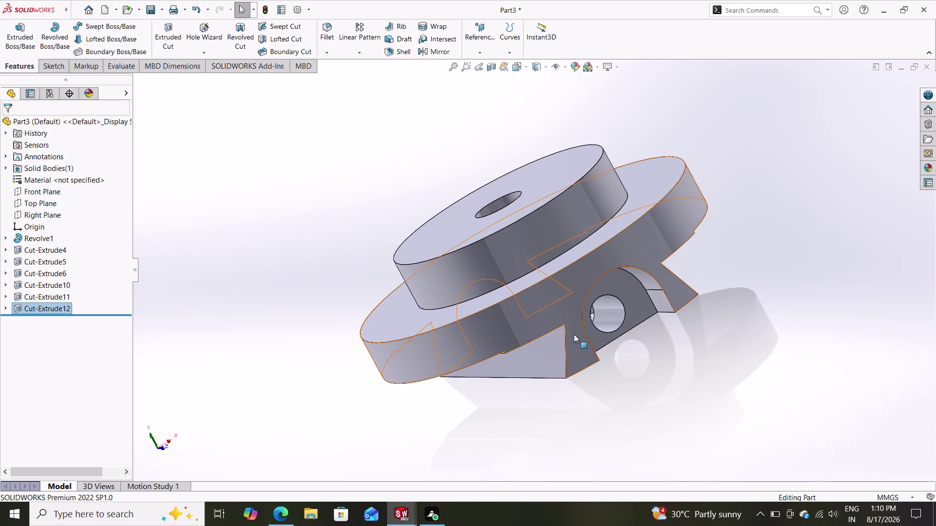
click(599, 335)
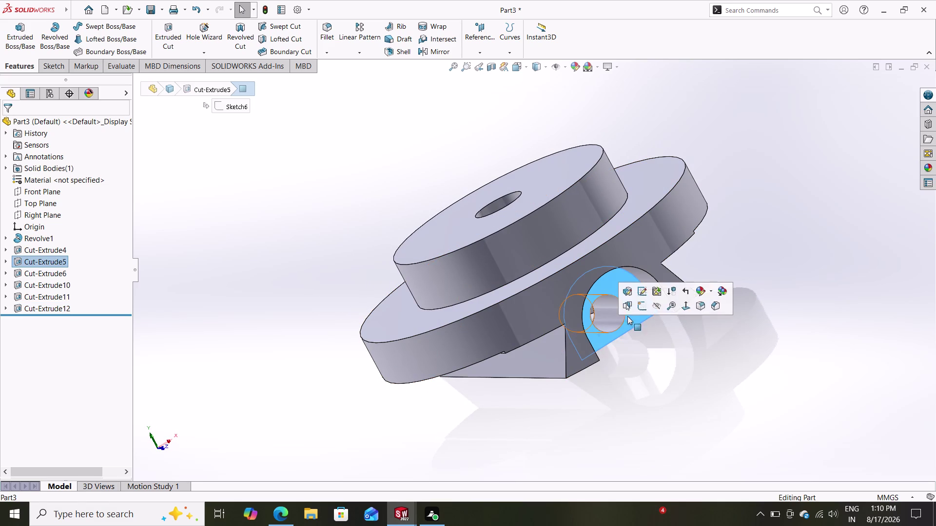
Open a sketch on the support's front face and select the round hole's edge.
click(641, 305)
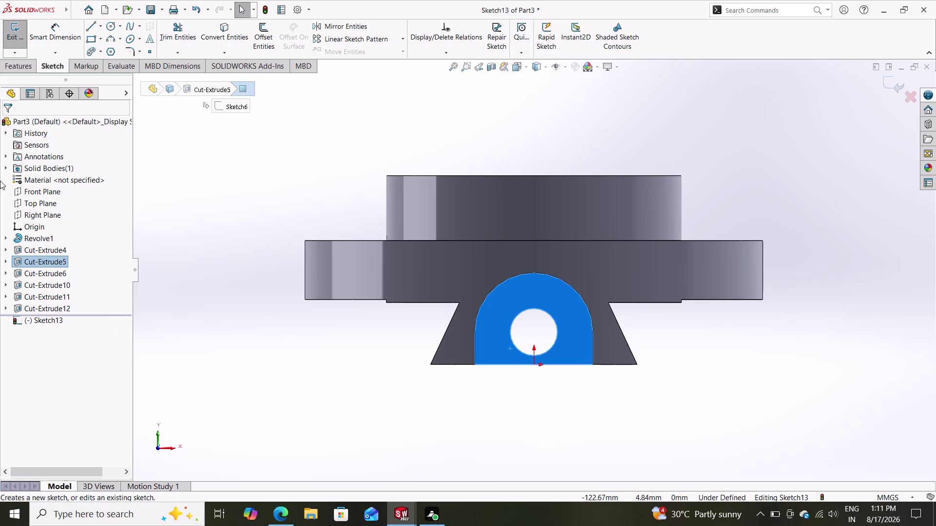
click(218, 33)
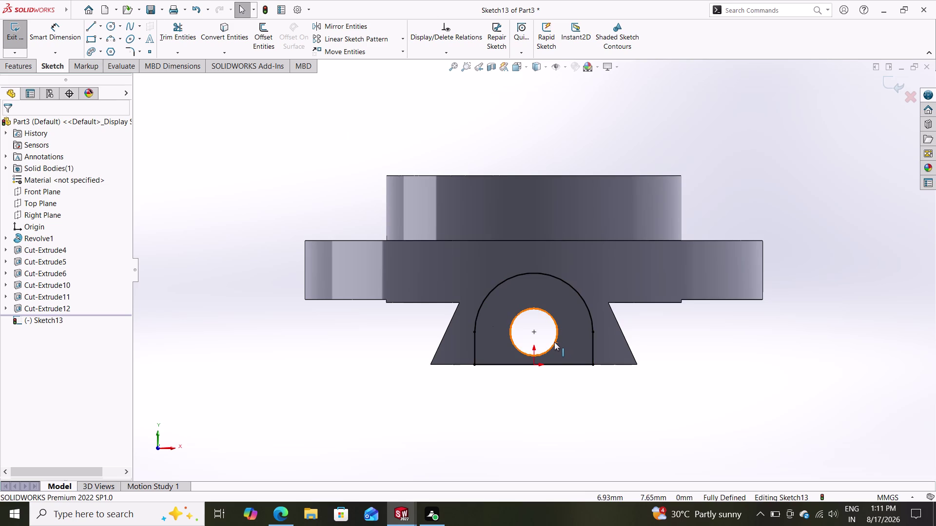
click(554, 342)
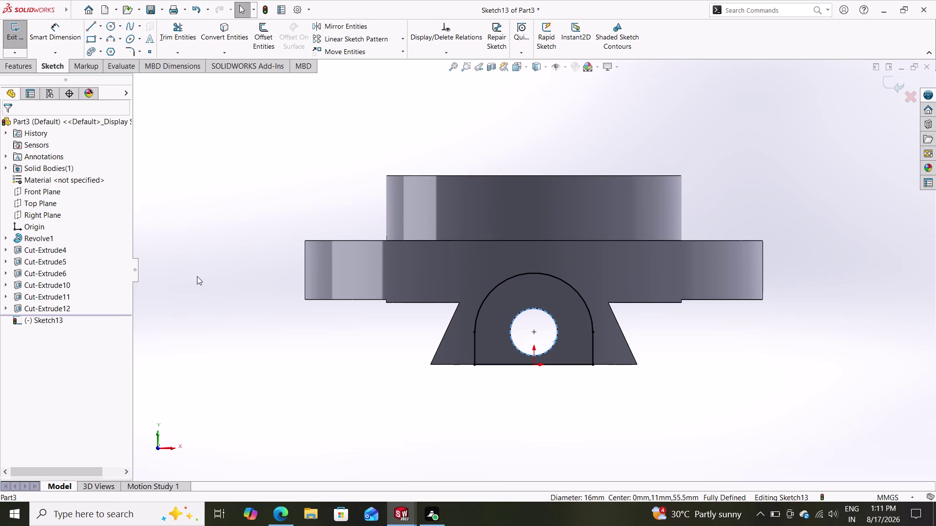
key(Escape)
scroll(down, 3)
scroll(down, 3)
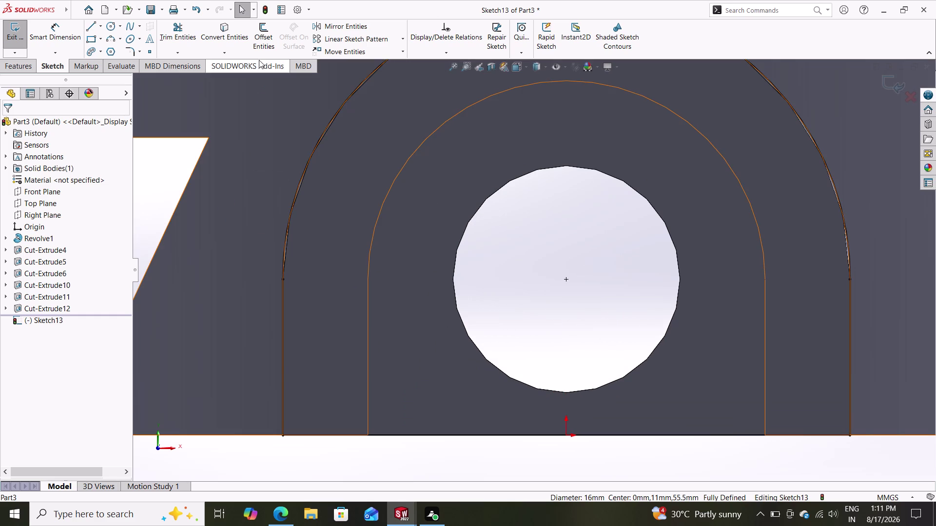
Convert the hole edge into a sketch circle with Convert Entities.
drag(223, 34, 231, 42)
click(616, 381)
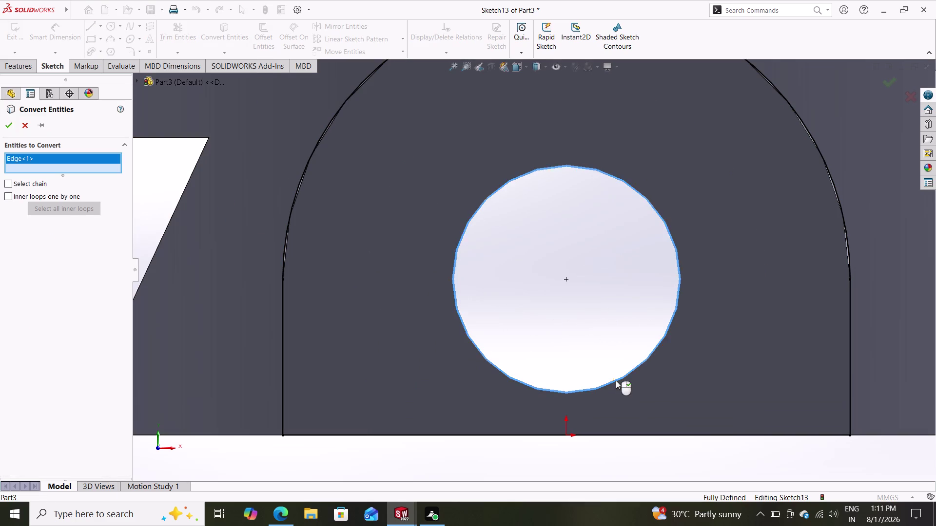
click(6, 124)
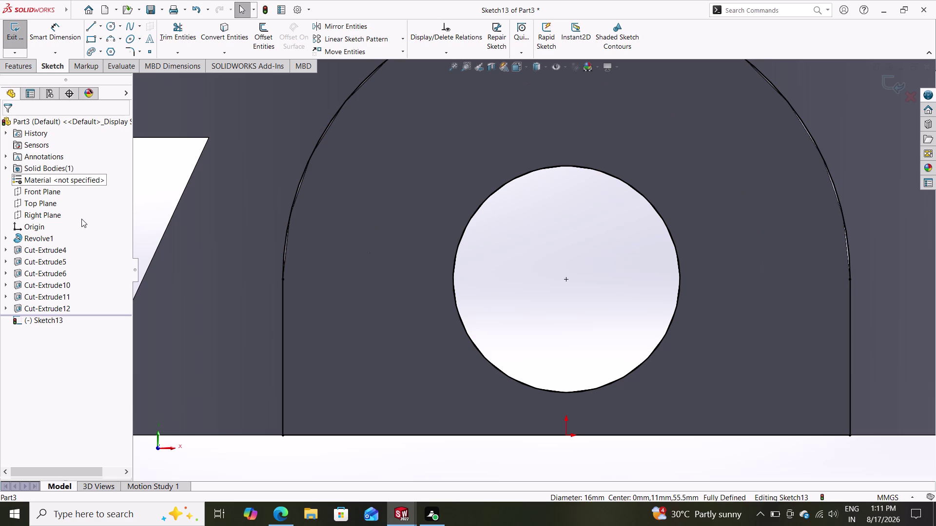
Try creating a helix with Curves > Helix and Spiral.
click(12, 71)
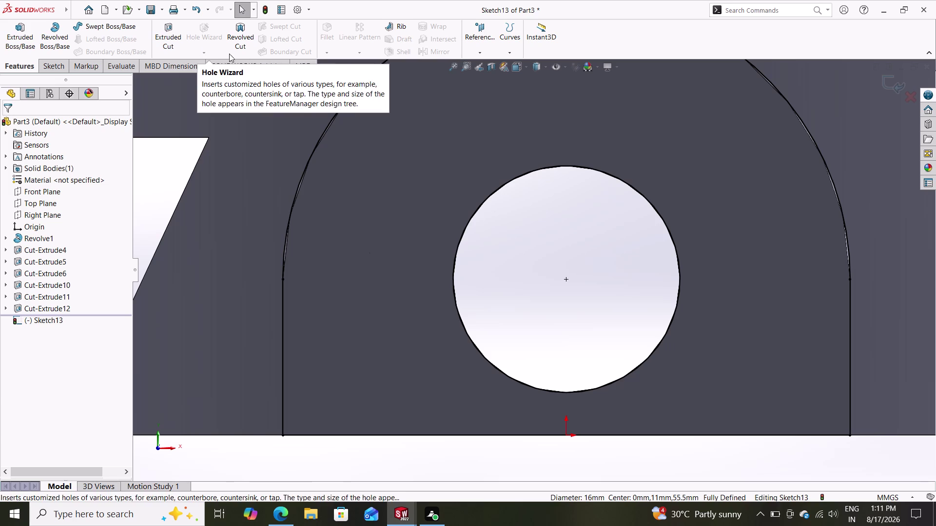
click(507, 54)
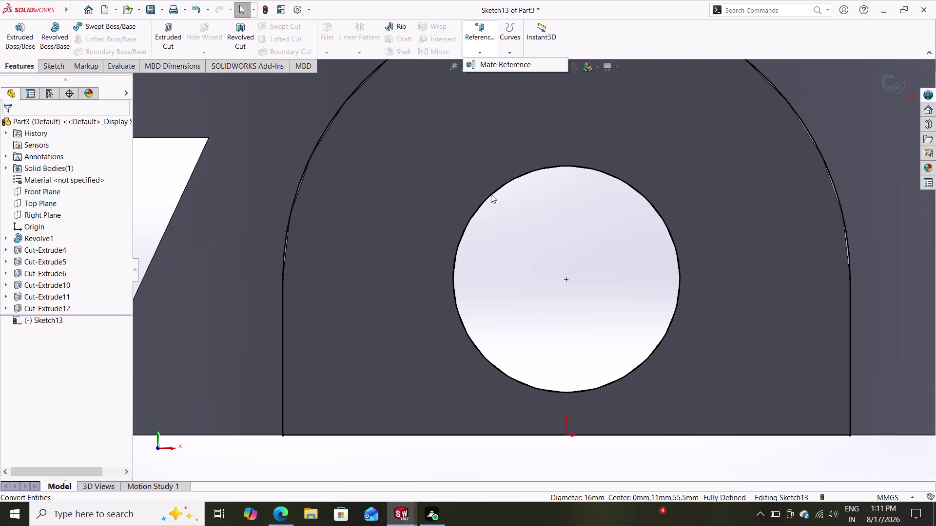
click(512, 51)
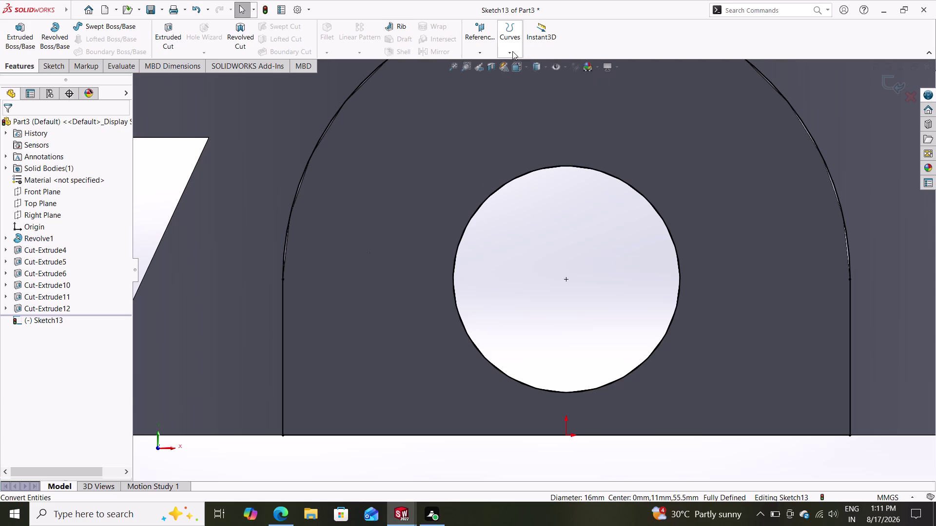
click(512, 51)
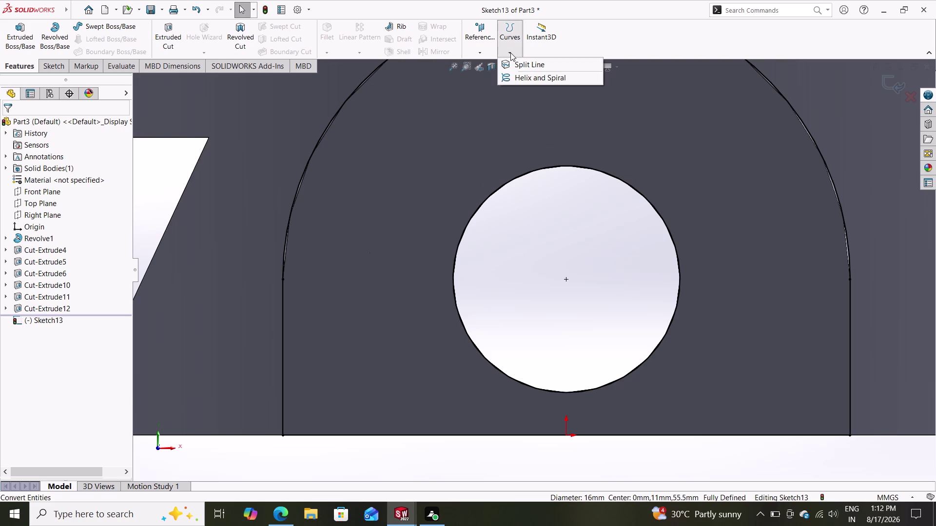
click(522, 79)
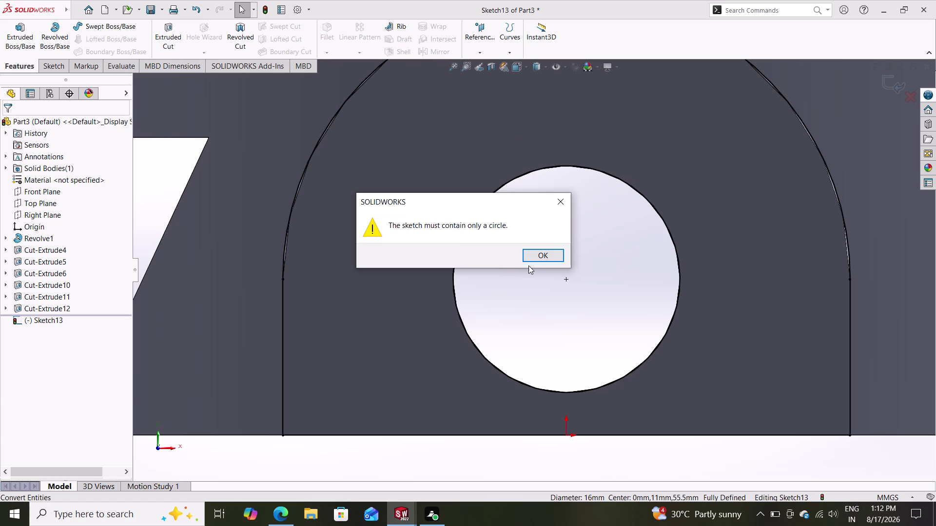
Retry the helix on the converted circle, dismissing the only-a-circle warning twice.
click(539, 253)
click(637, 193)
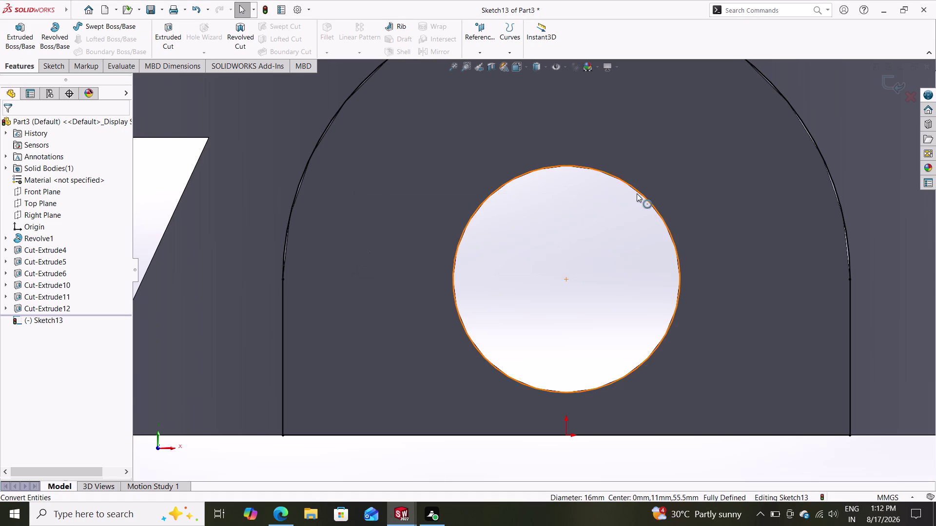
click(507, 55)
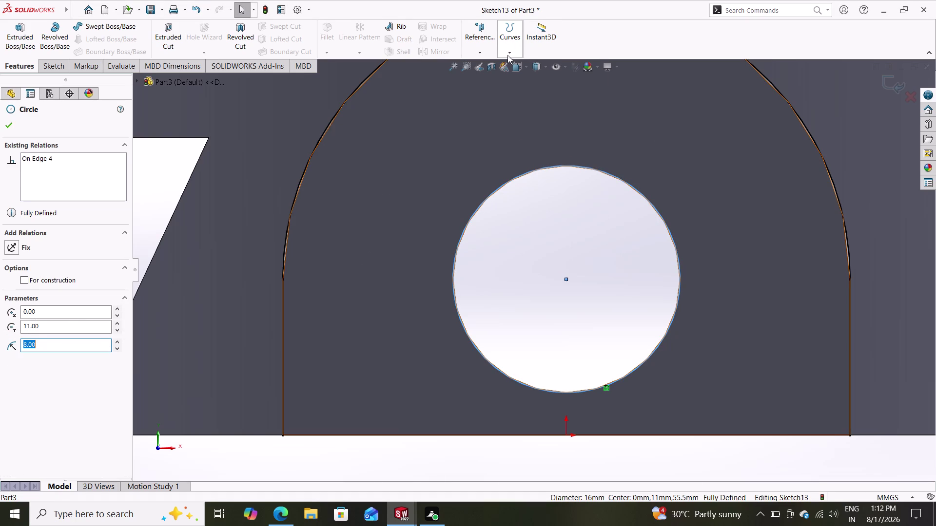
click(517, 75)
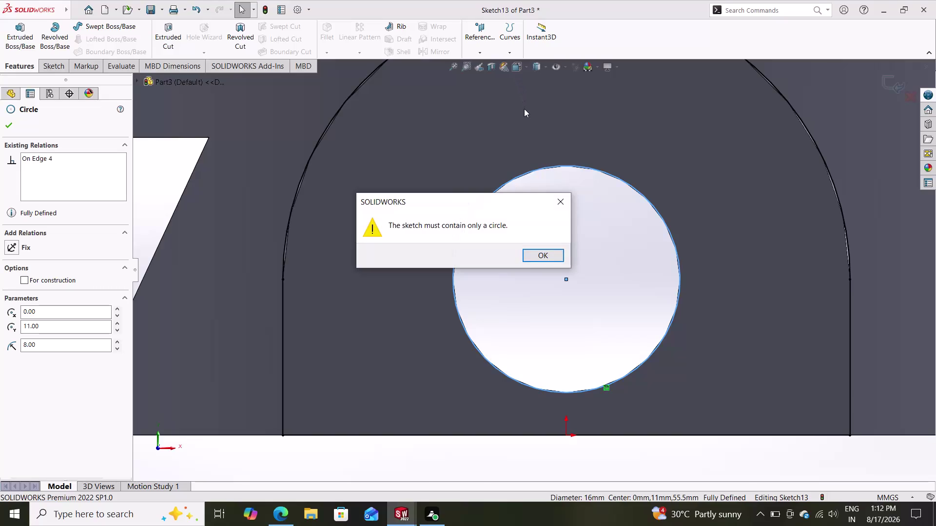
click(533, 256)
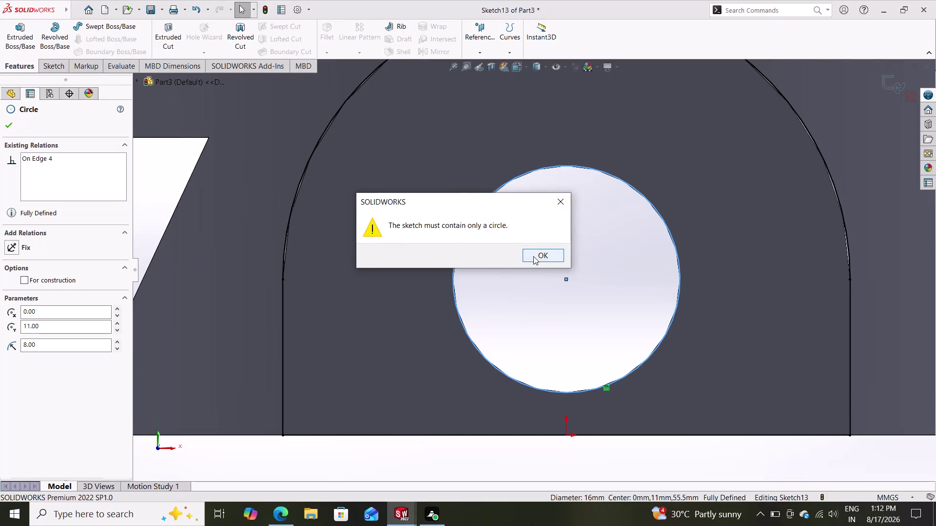
click(6, 128)
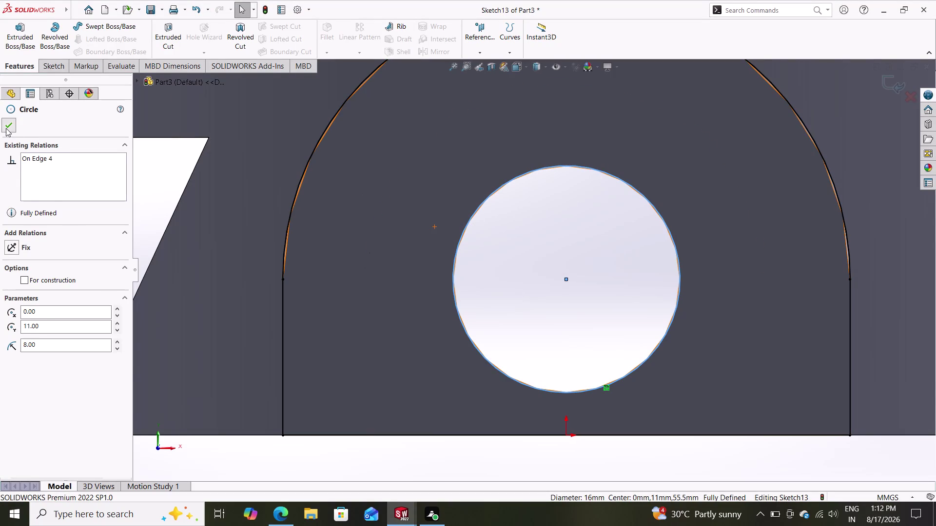
click(457, 244)
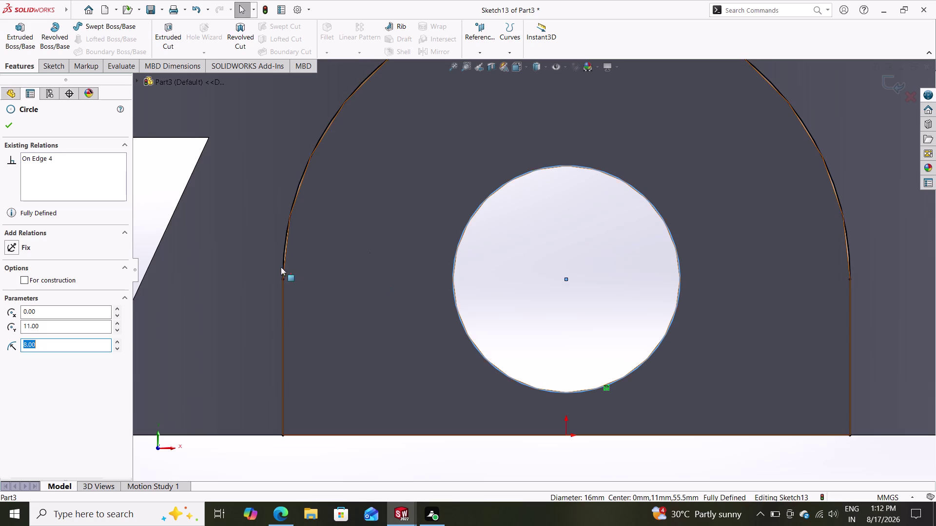
key(Escape)
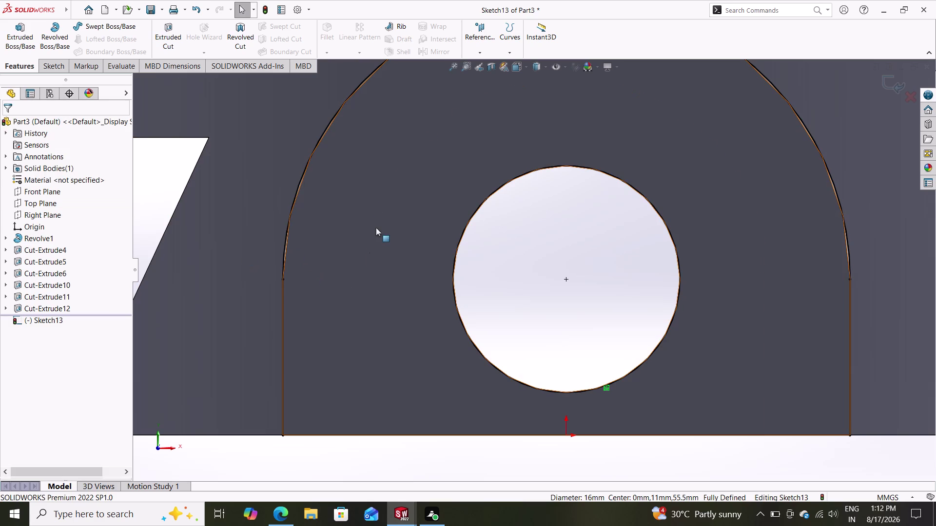
click(456, 255)
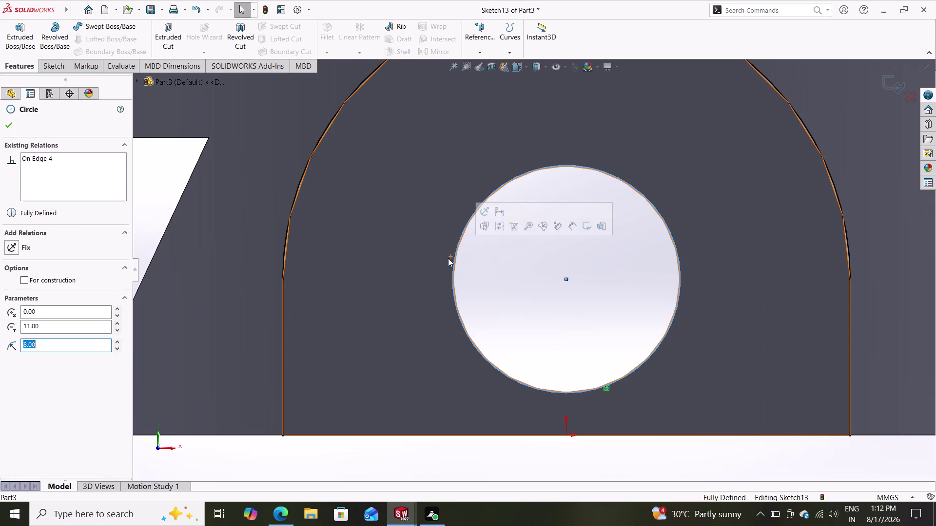
click(8, 126)
Orbit to check the sketch, then reopen Convert Entities from the Sketch commands.
middle_drag(373, 328, 360, 317)
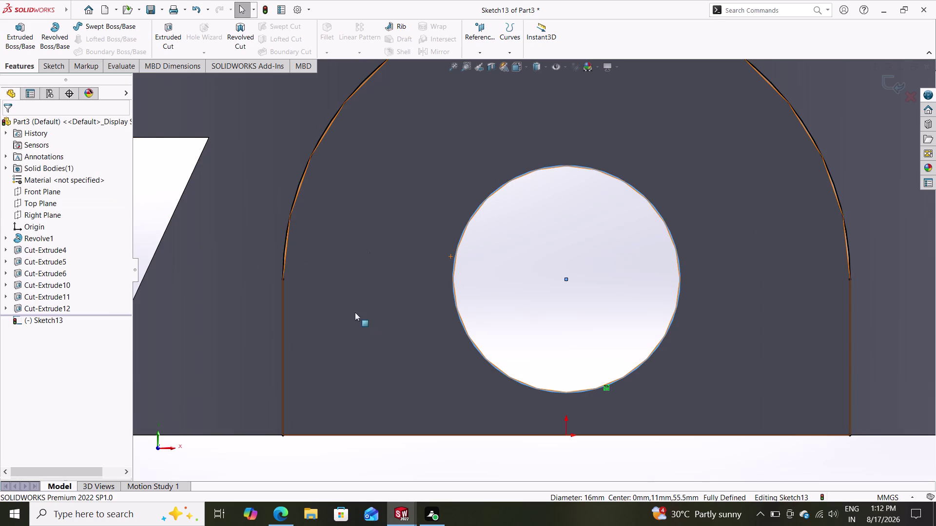
middle_drag(359, 317, 378, 302)
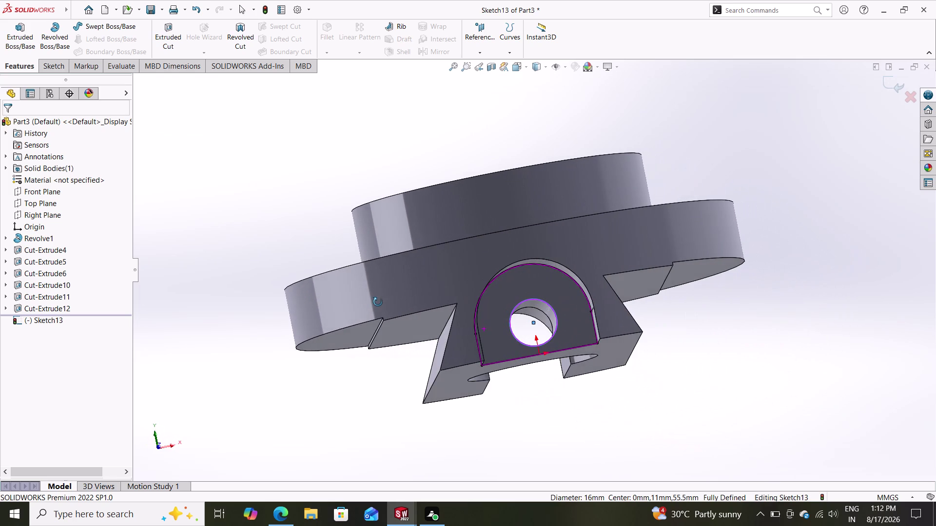
middle_drag(378, 302, 239, 166)
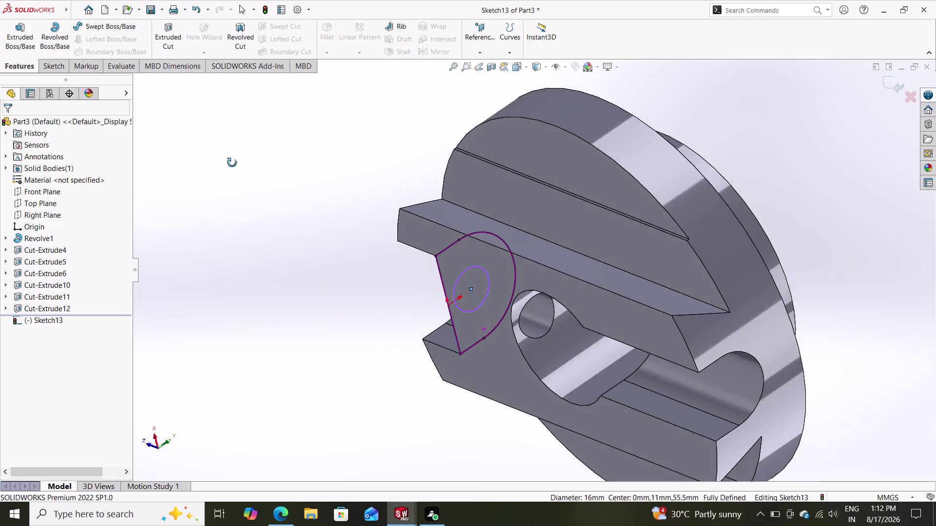
middle_drag(239, 165, 401, 224)
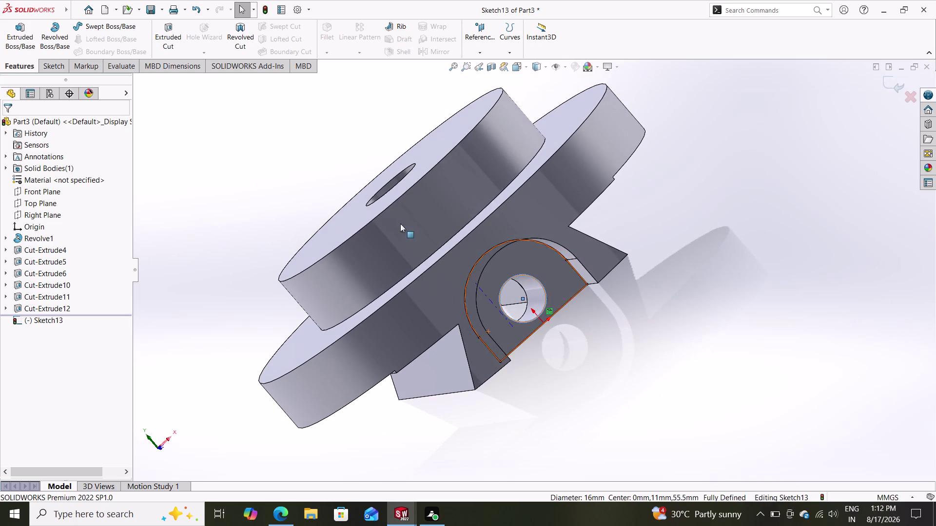
click(17, 67)
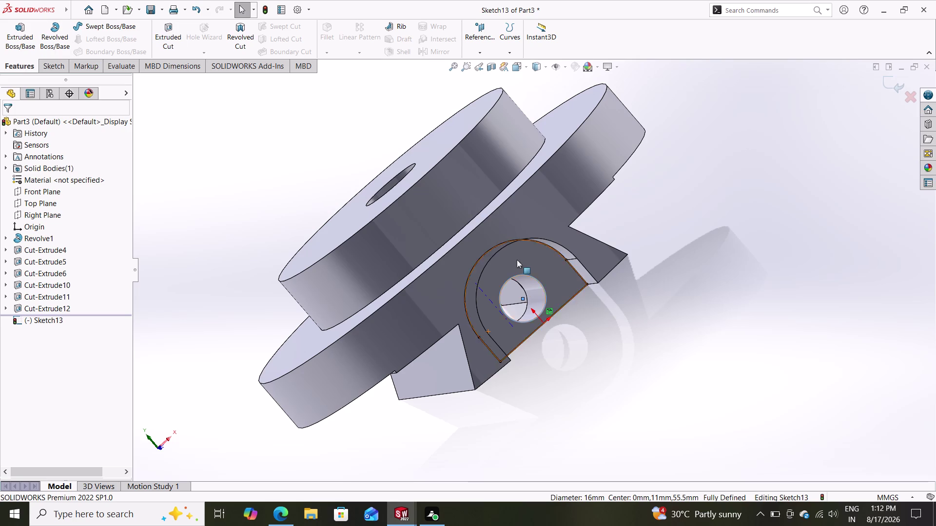
click(489, 303)
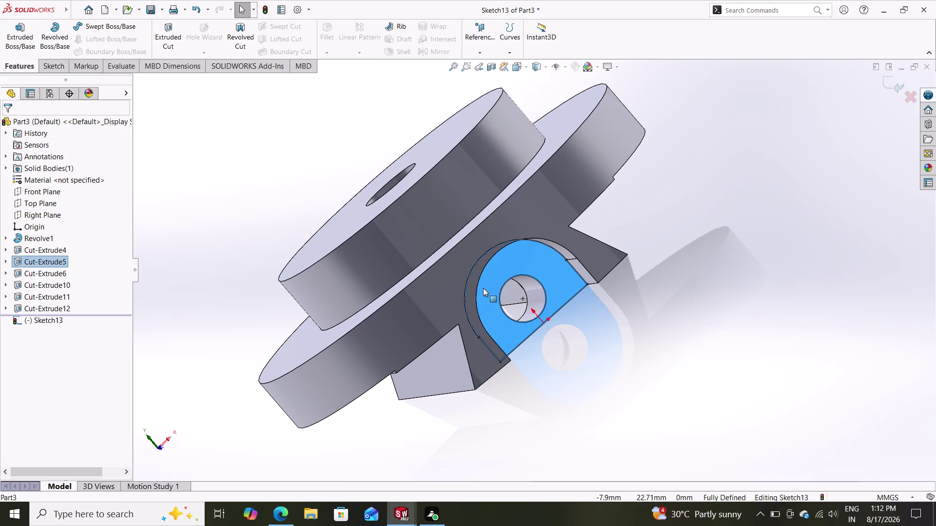
key(Escape)
key(Escape)
key(Escape)
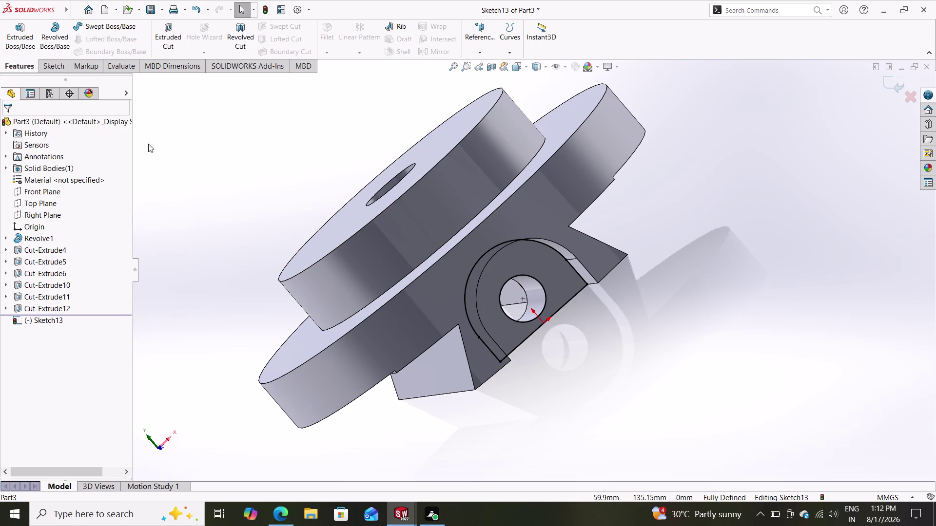
click(51, 68)
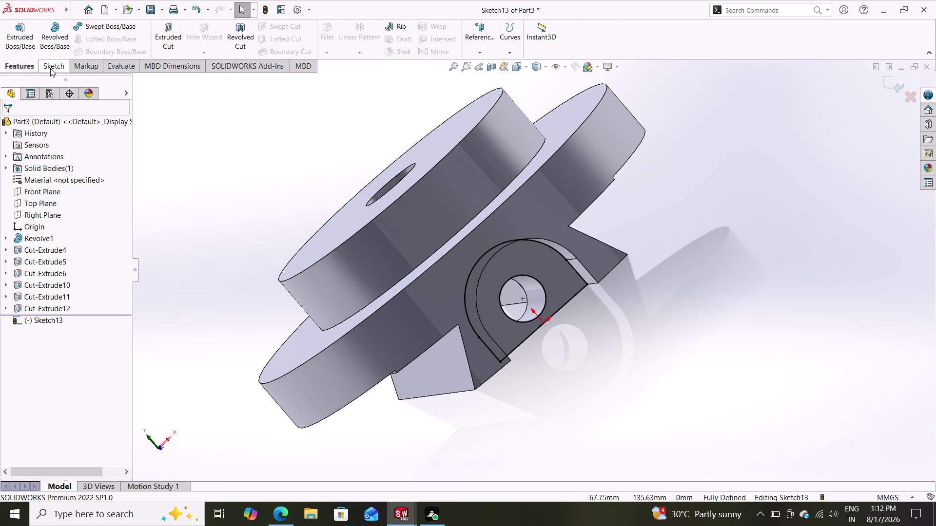
click(227, 35)
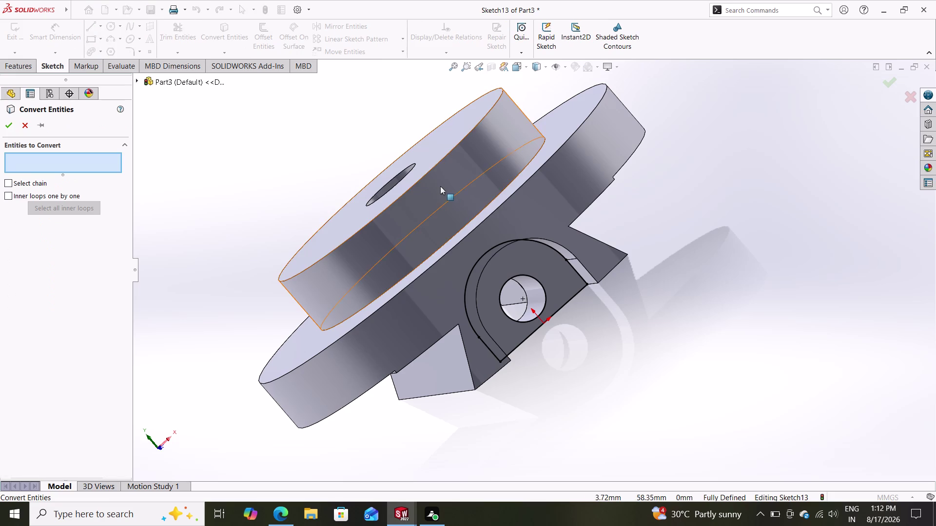
Convert the hole edge and verify the circle is 16 mm diameter, On Edge.
click(541, 284)
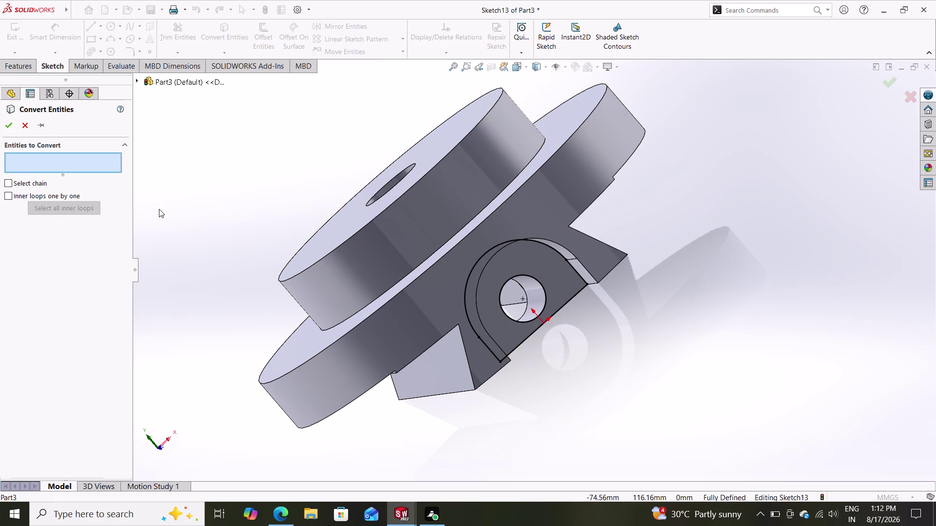
click(530, 277)
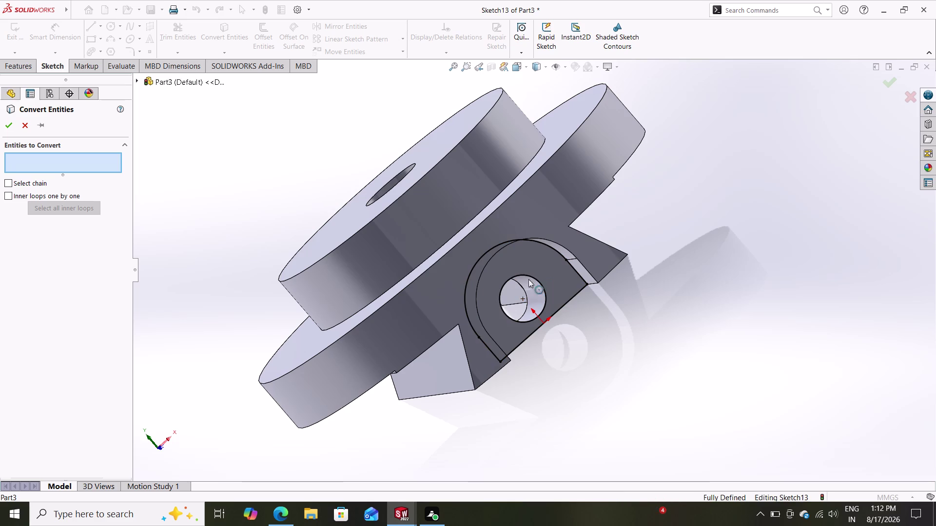
click(9, 123)
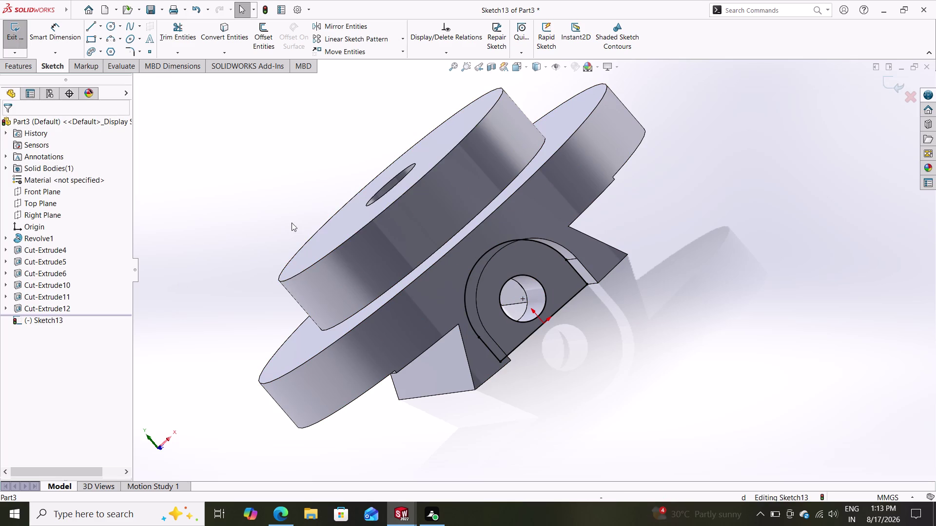
click(545, 289)
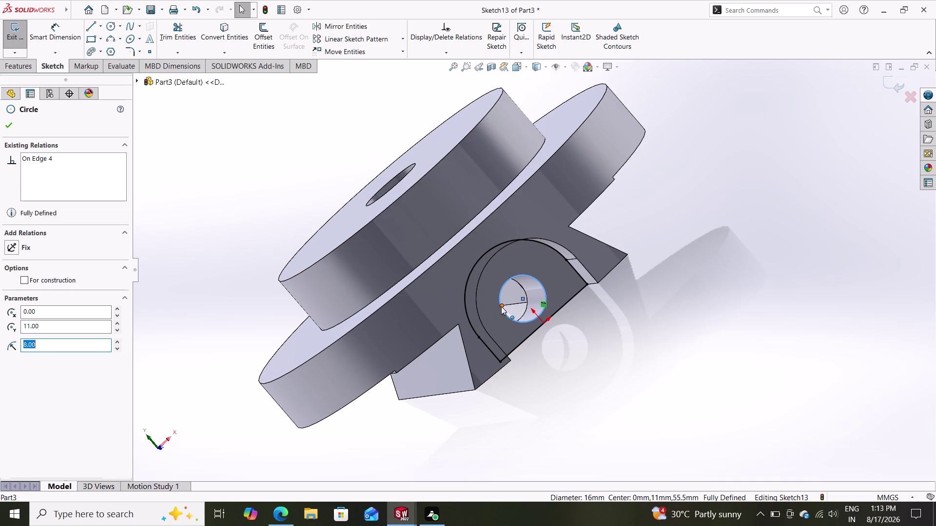
key(Escape)
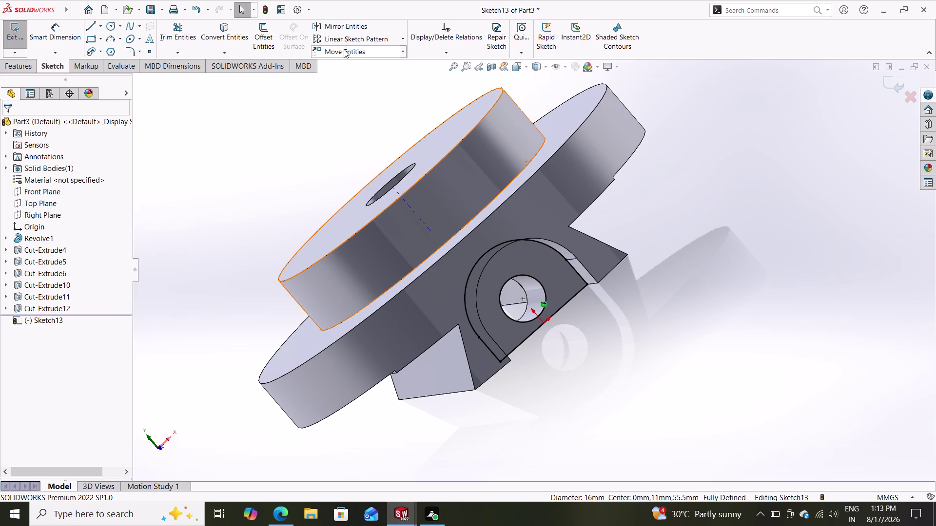
click(17, 67)
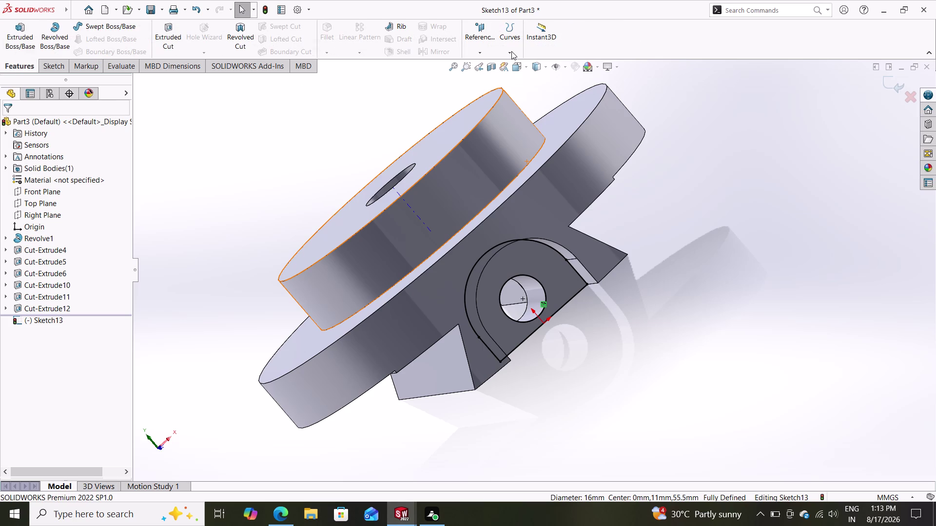
click(511, 51)
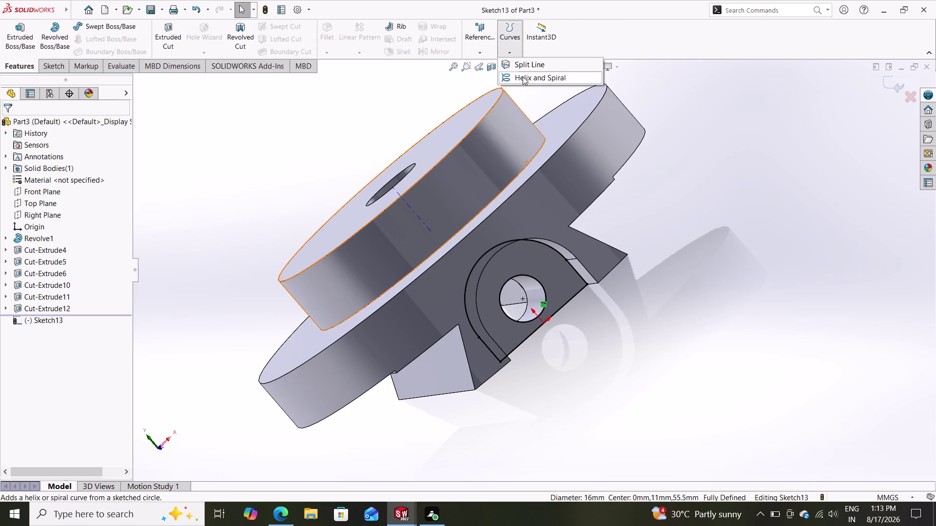
click(522, 77)
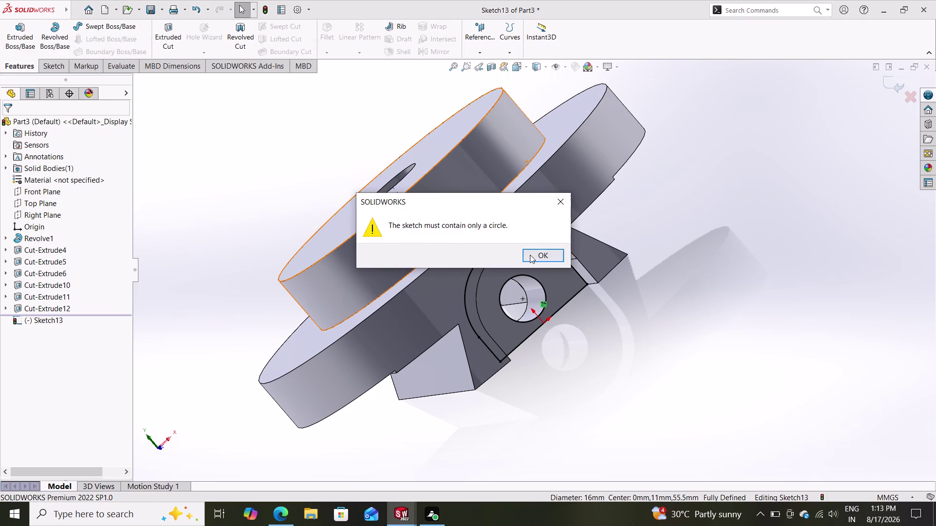
double_click(530, 255)
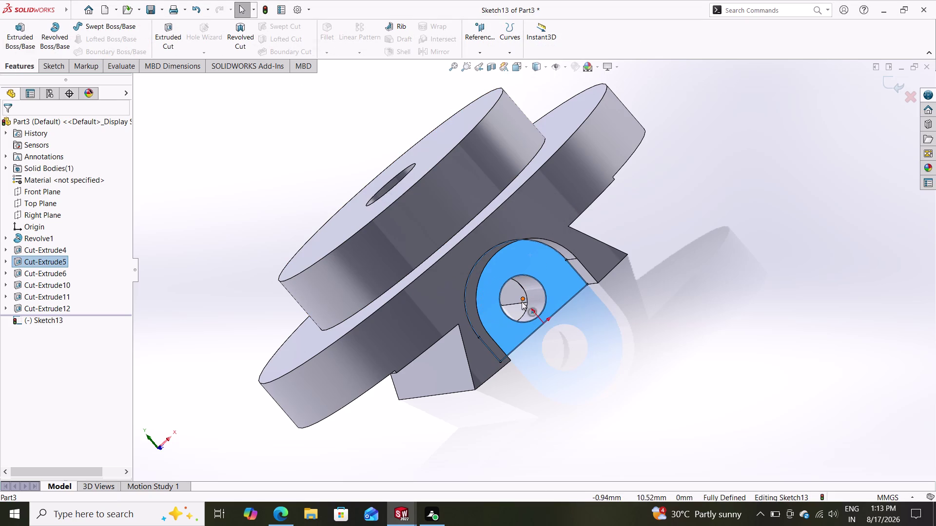
key(Escape)
key(ctrl+z)
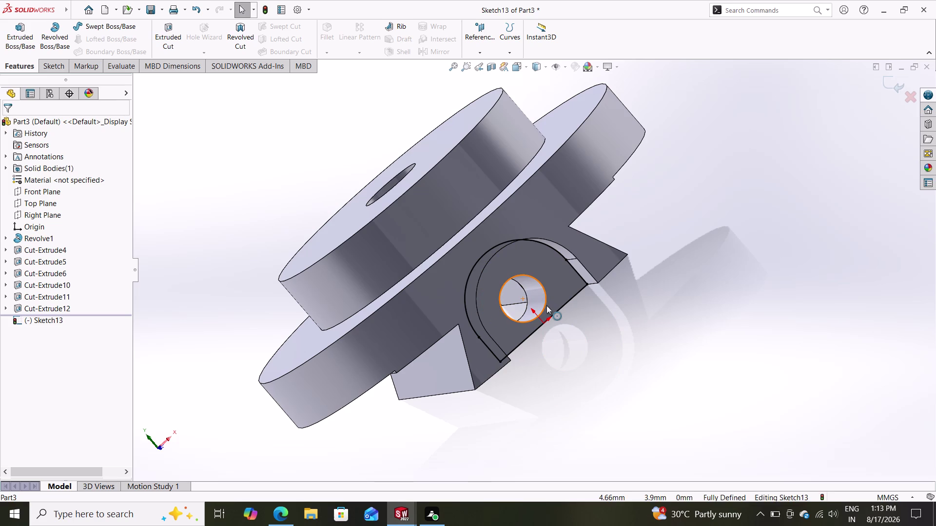
key(ctrl+z)
key(ctrl+z)
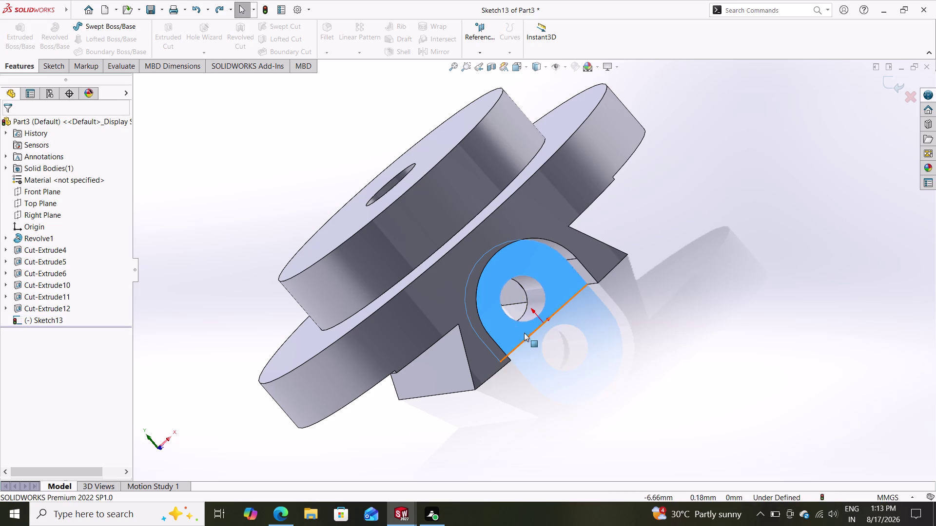
Select the circle in the support hole and clear Sketch13's leftover entities.
click(509, 322)
middle_click(509, 322)
click(570, 318)
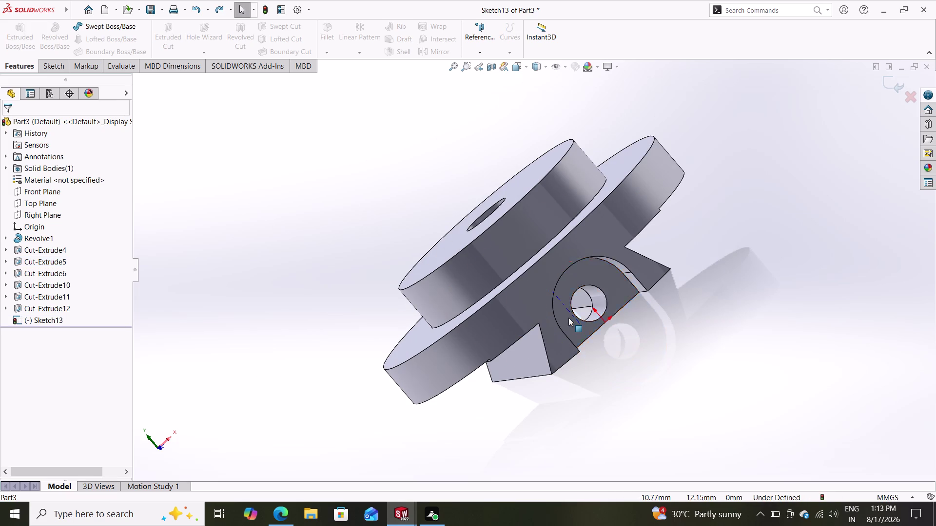
click(568, 317)
key(Escape)
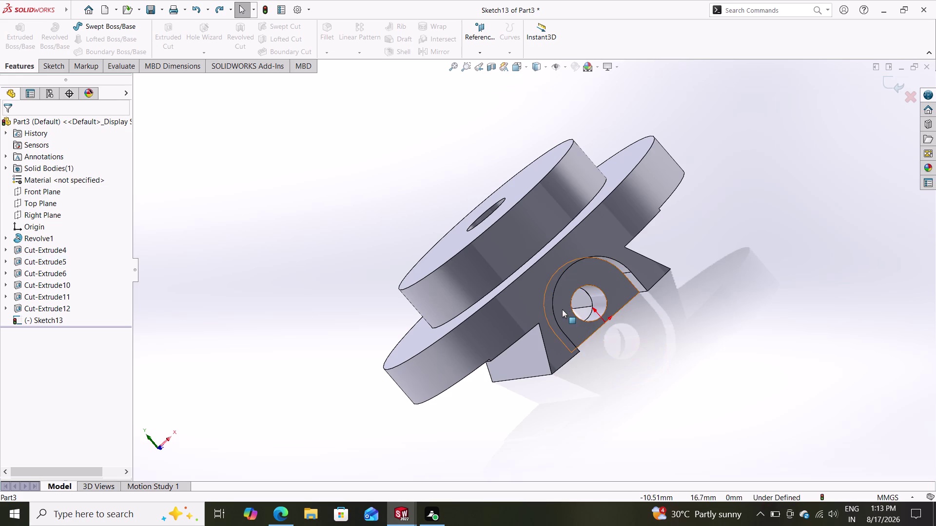
key(Escape)
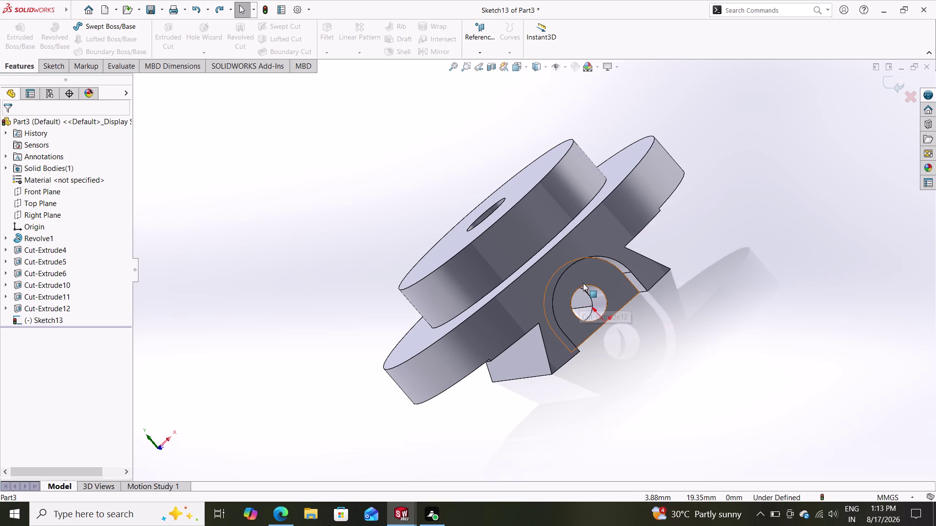
click(584, 285)
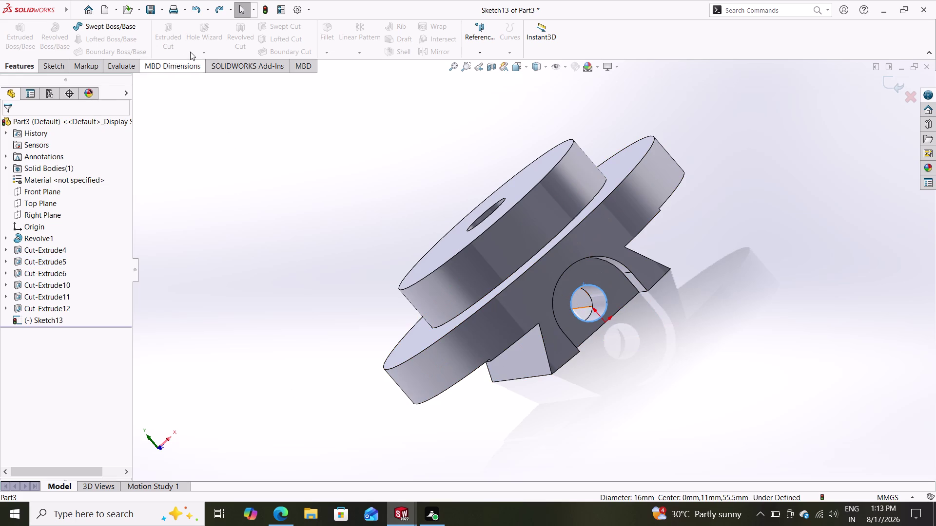
key(Escape)
key(Escape)
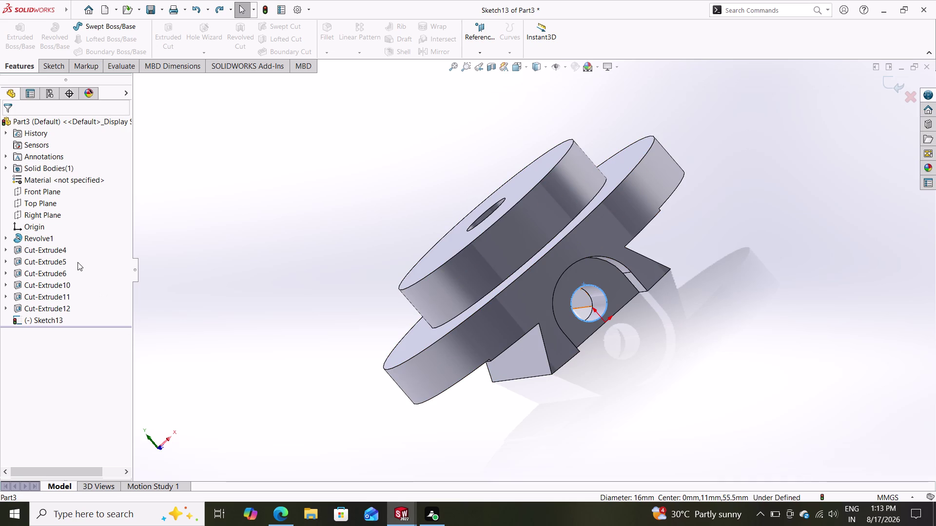
Select the Front Plane and exit the empty Sketch13.
drag(28, 184, 25, 191)
click(24, 191)
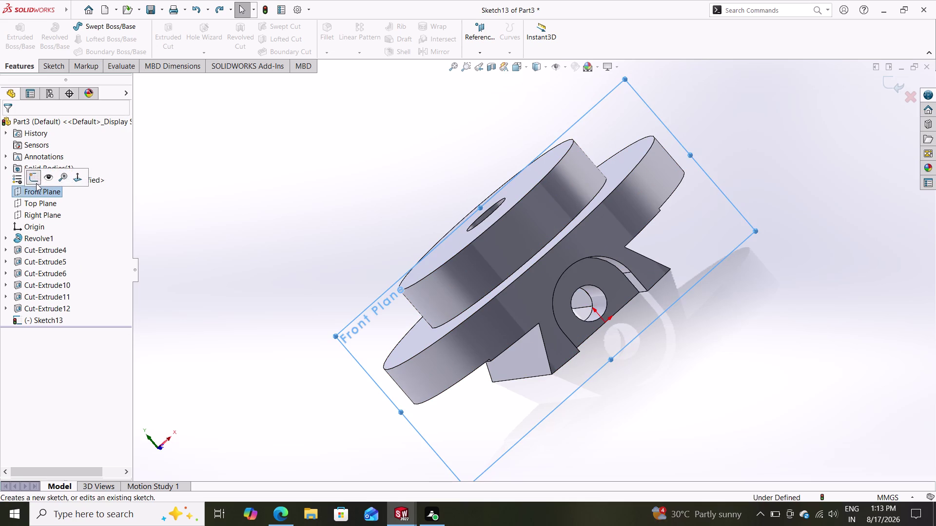
click(32, 181)
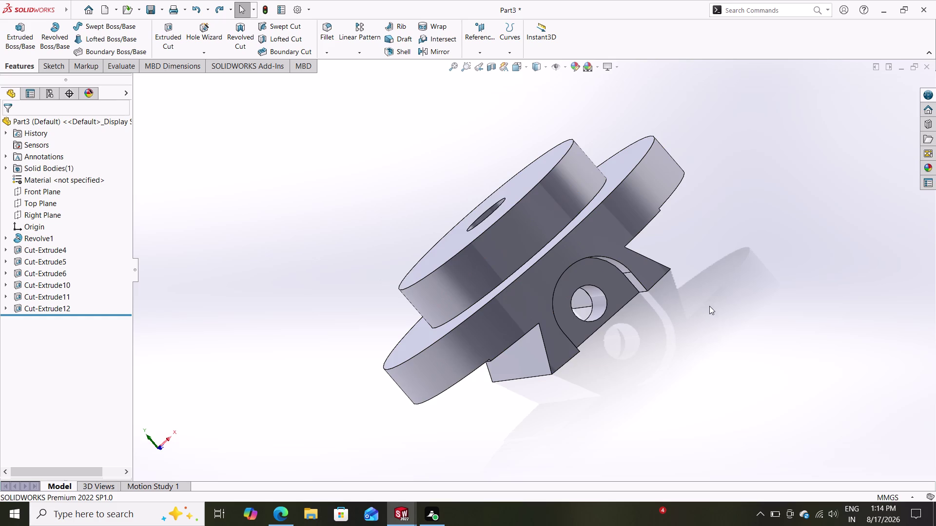
Orbit the pillow block to inspect its sides and the support hole.
middle_drag(709, 307, 811, 236)
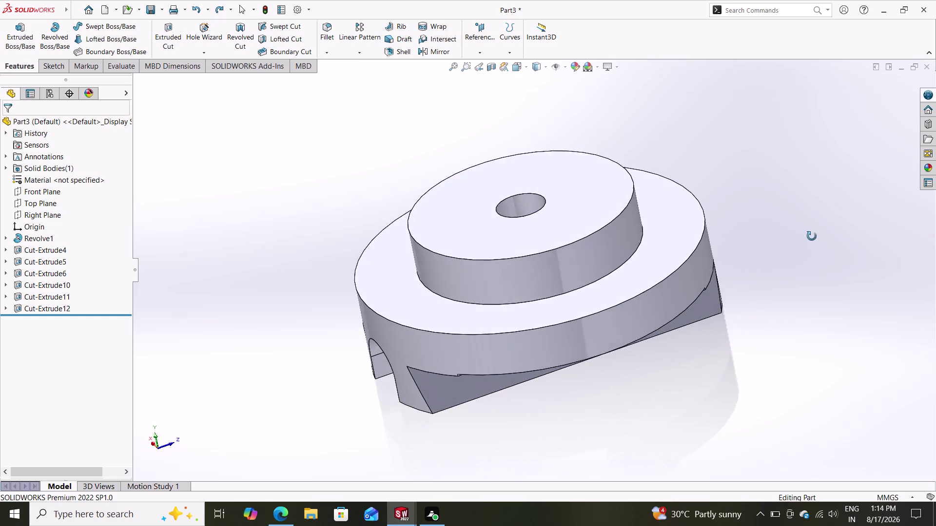
middle_drag(810, 236, 890, 204)
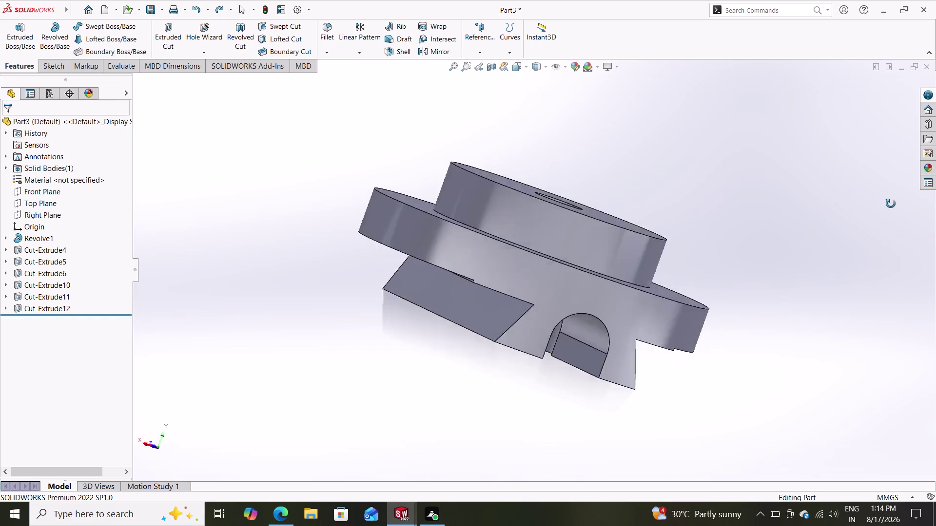
middle_drag(890, 204, 651, 288)
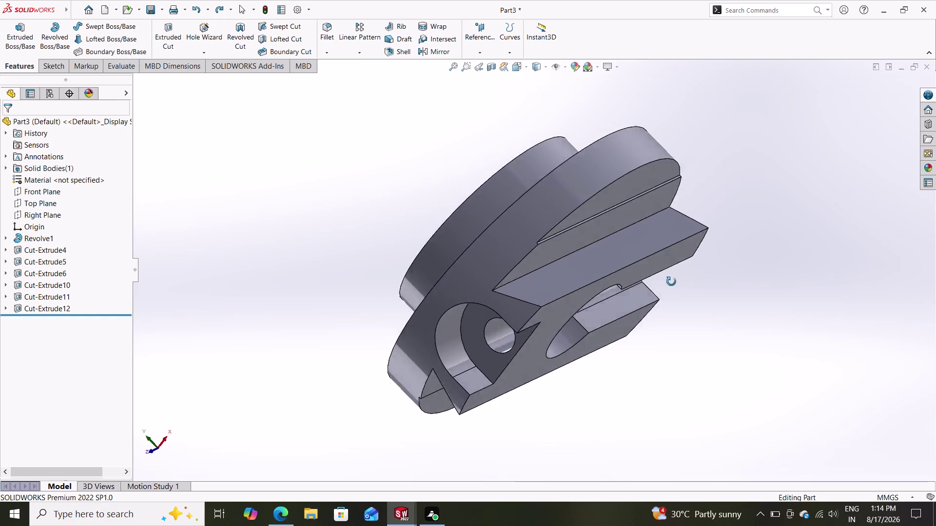
middle_drag(651, 288, 749, 214)
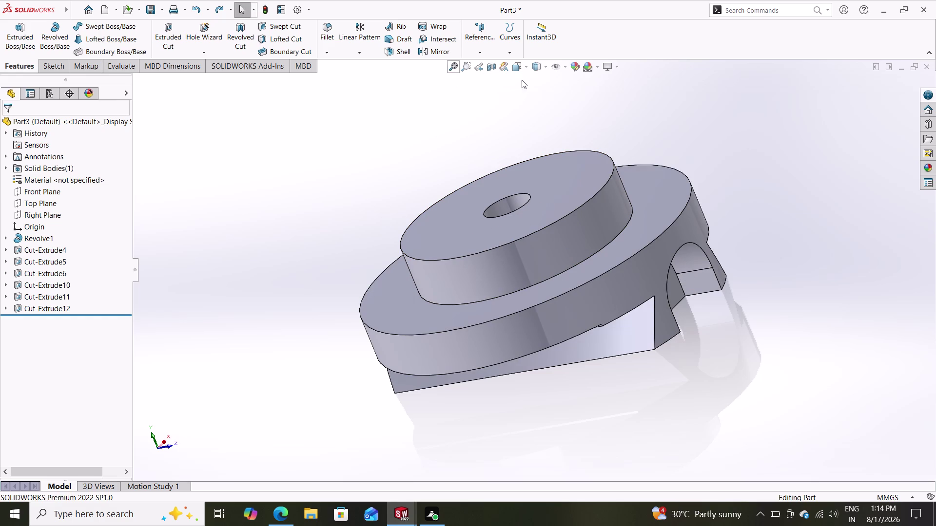
Switch the view to Left, then to Front, facing the support hole.
click(526, 66)
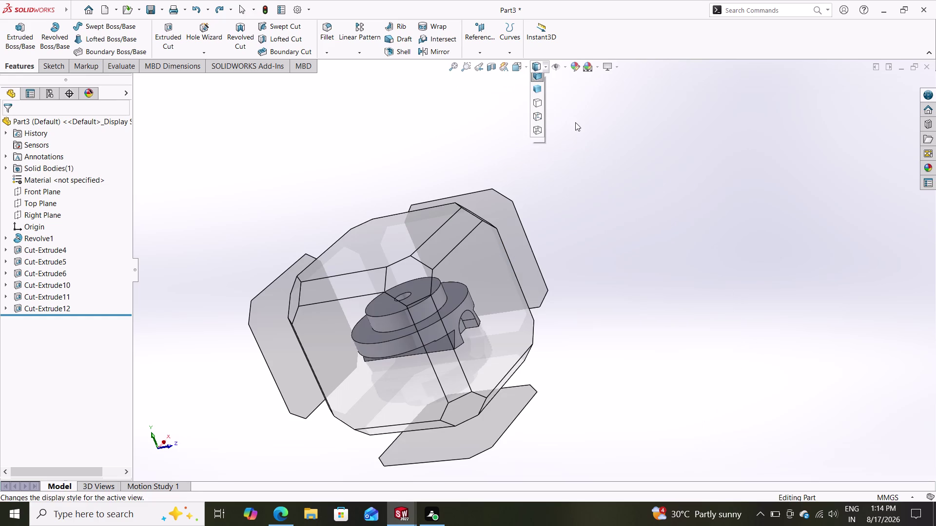
click(545, 68)
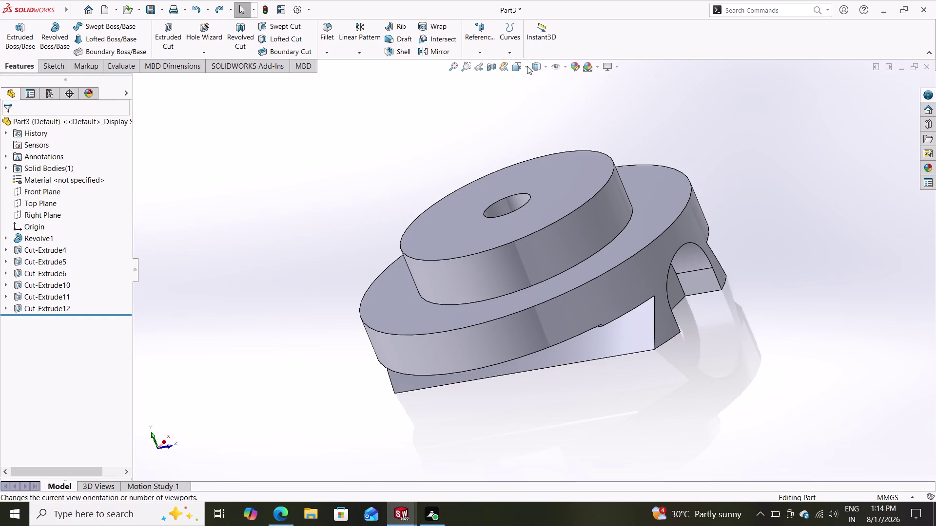
click(526, 65)
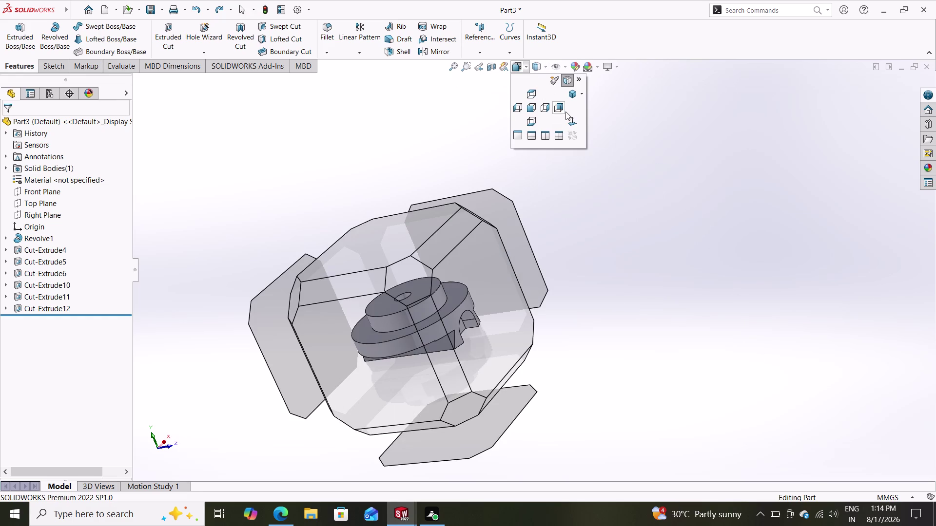
click(572, 120)
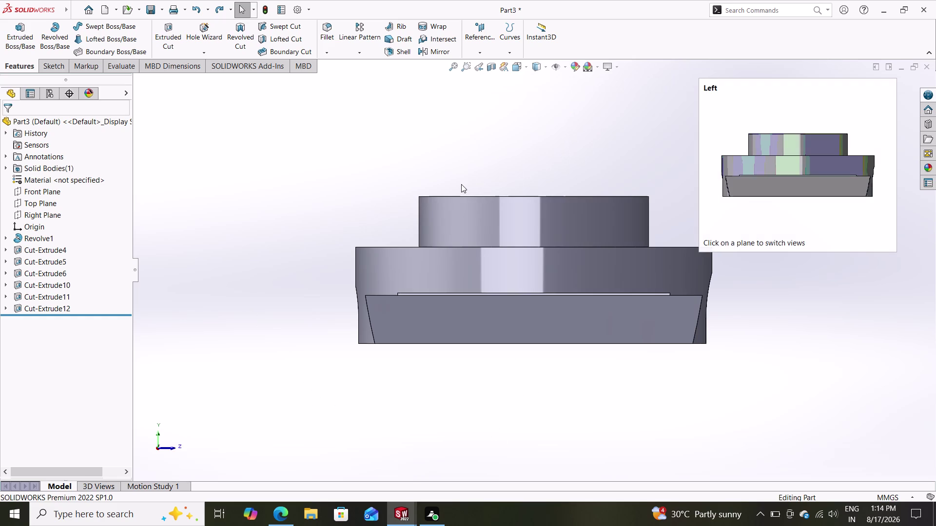
key(Escape)
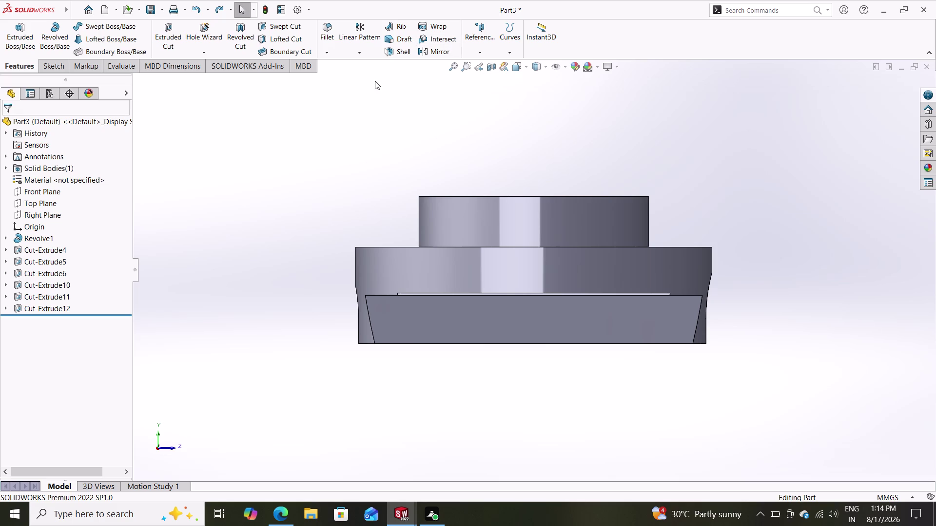
click(527, 68)
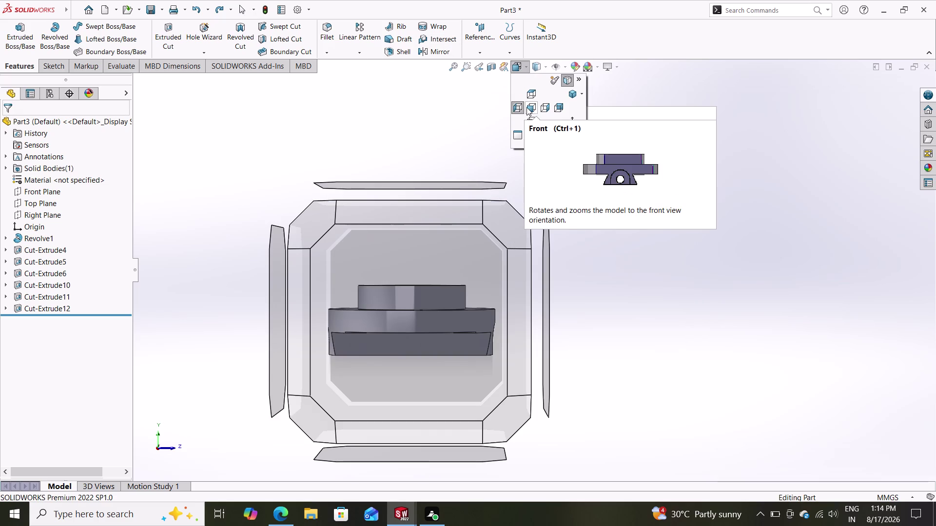
click(526, 107)
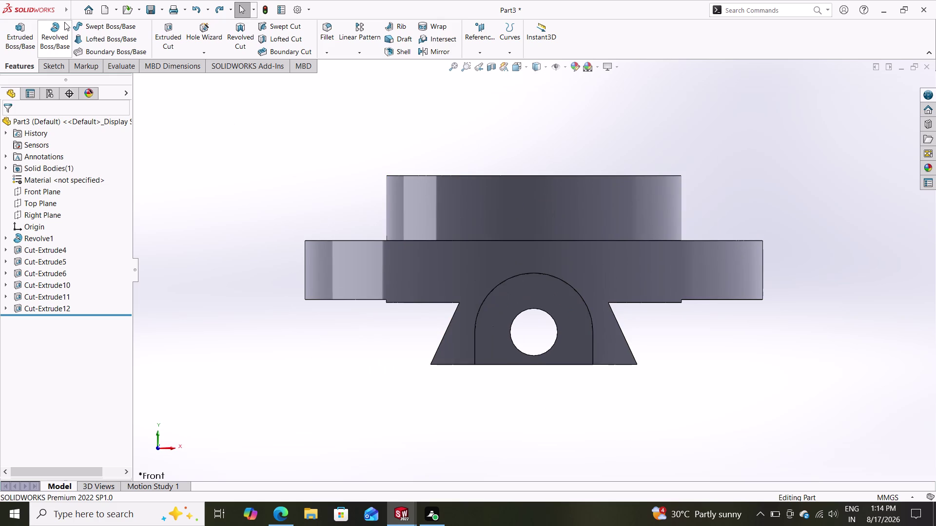
click(489, 330)
Convert the support hole's circular edge into Sketch14 as a 16 mm circle.
click(532, 303)
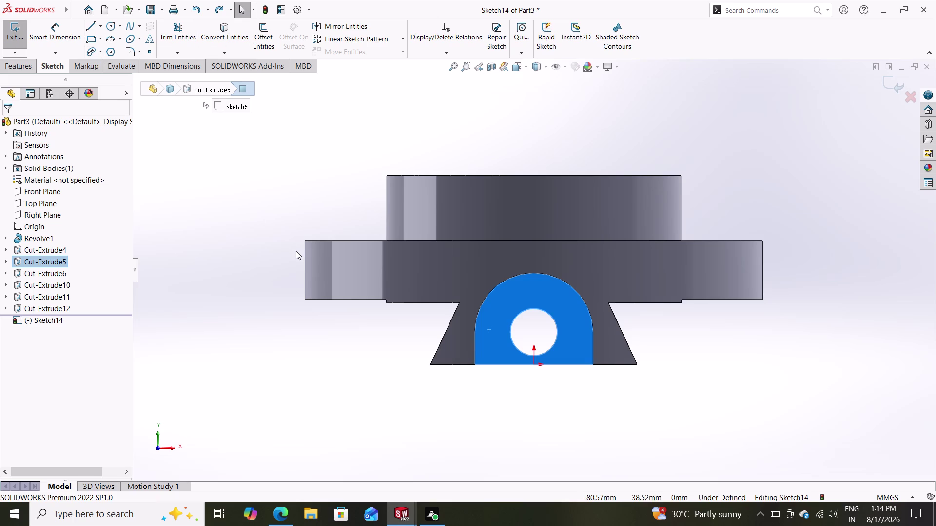
key(Escape)
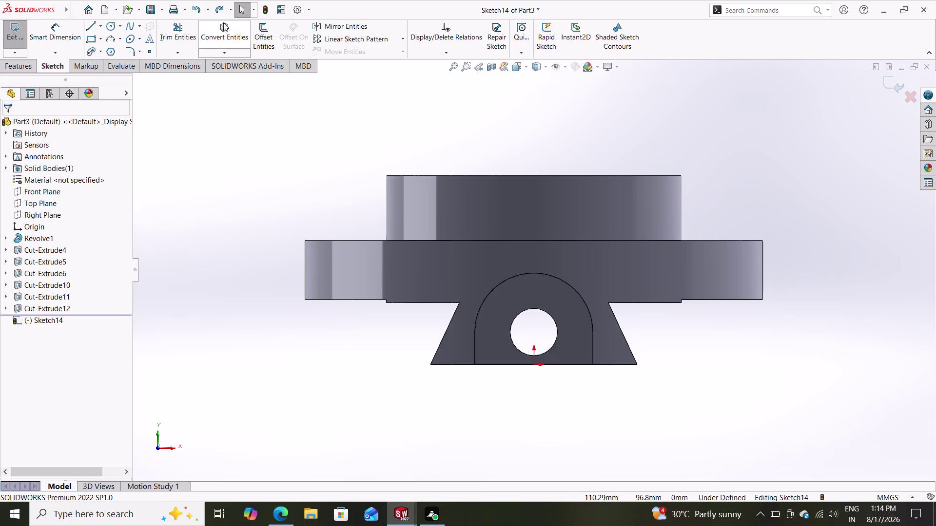
click(223, 25)
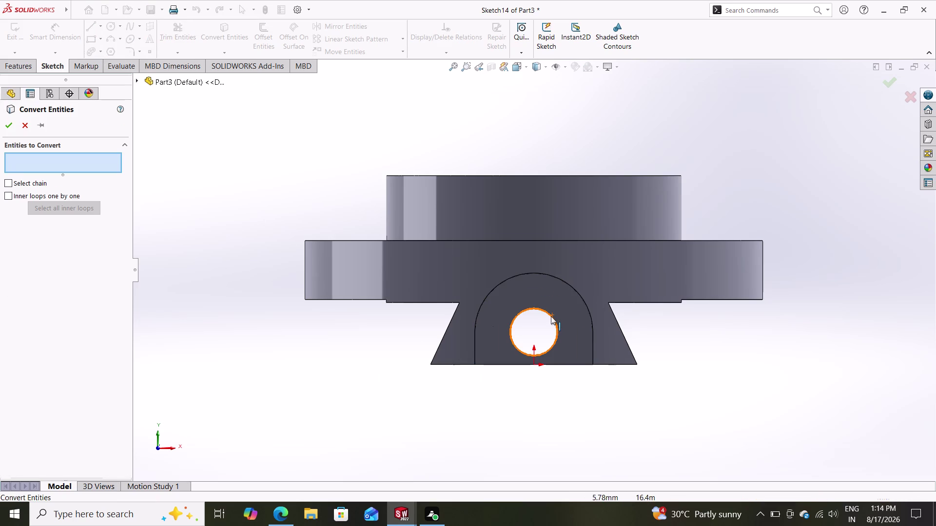
click(552, 316)
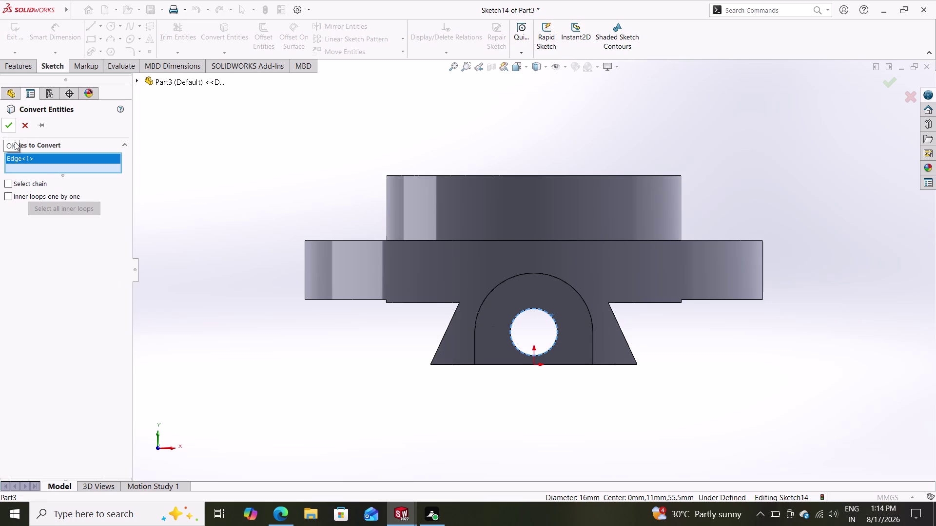
key(Escape)
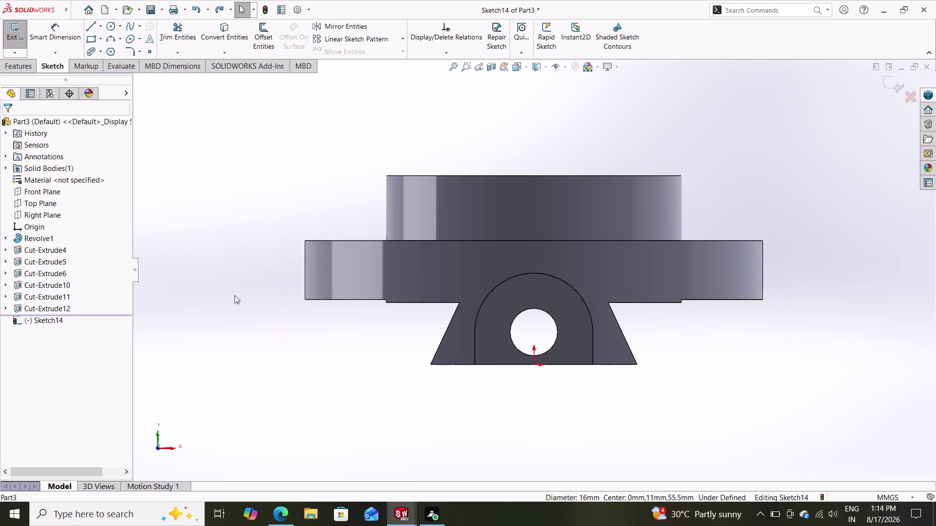
click(226, 29)
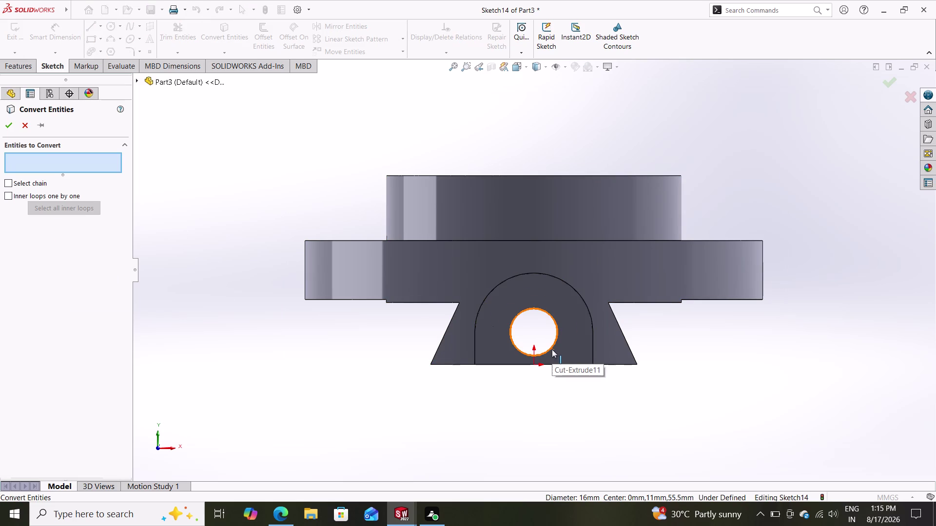
click(519, 352)
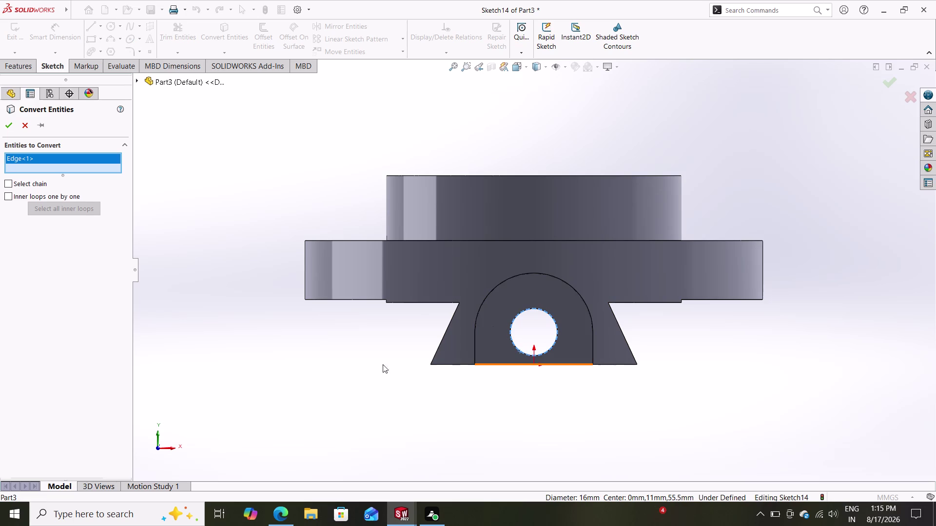
click(9, 123)
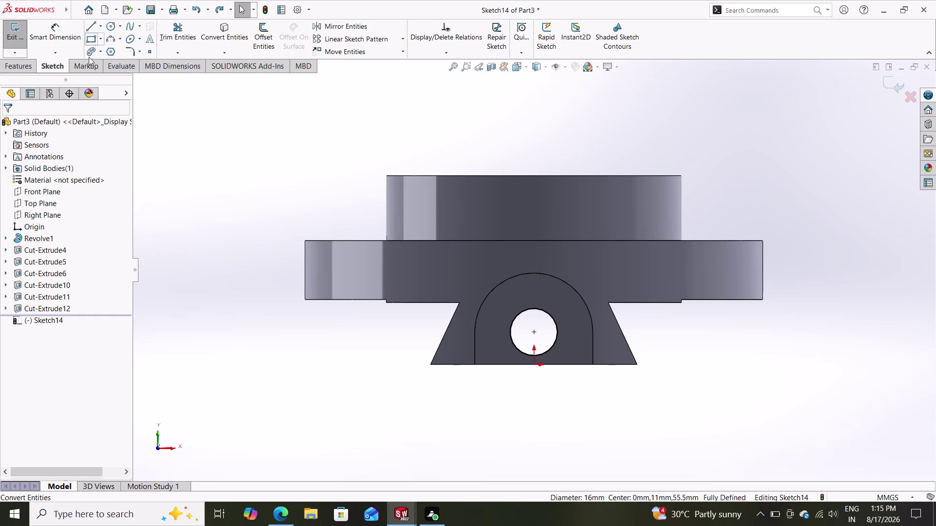
click(24, 68)
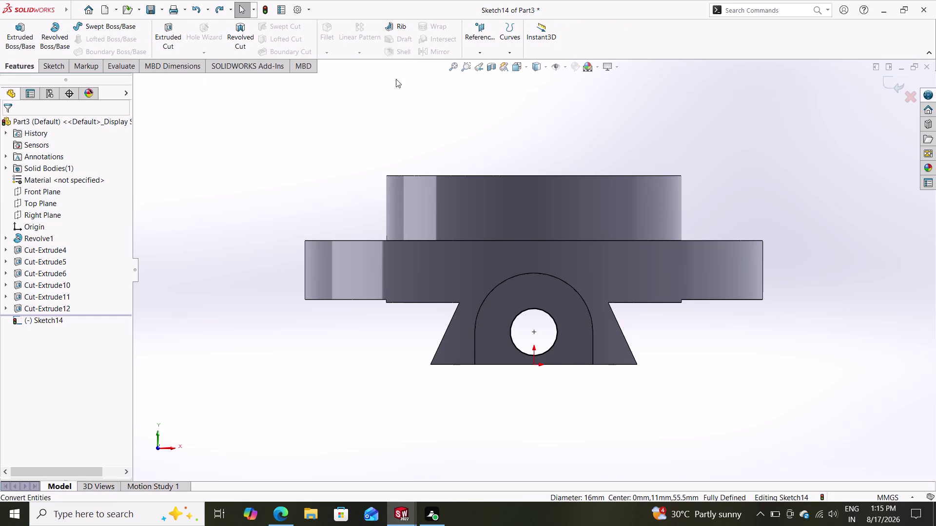
Start Helix and Spiral on the 16 mm circle, previewing 15 mm pitch and one revolution.
click(509, 51)
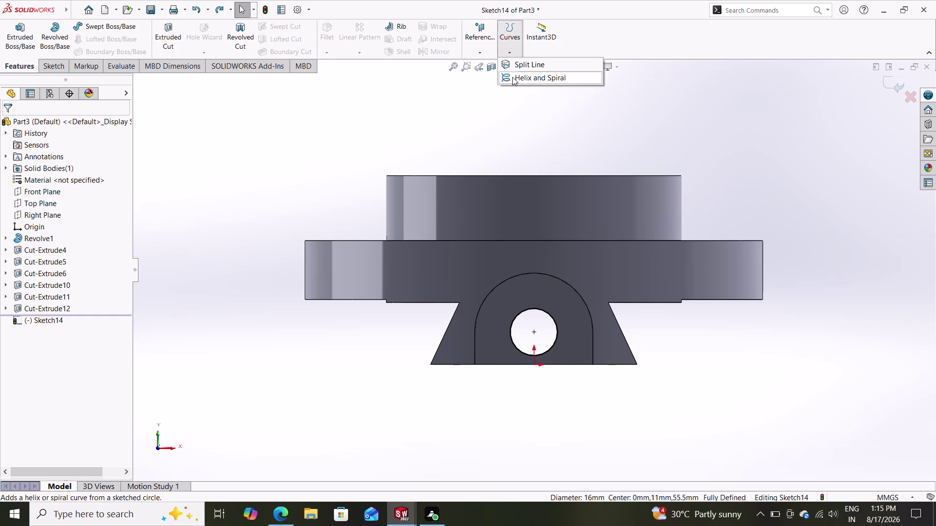
click(513, 77)
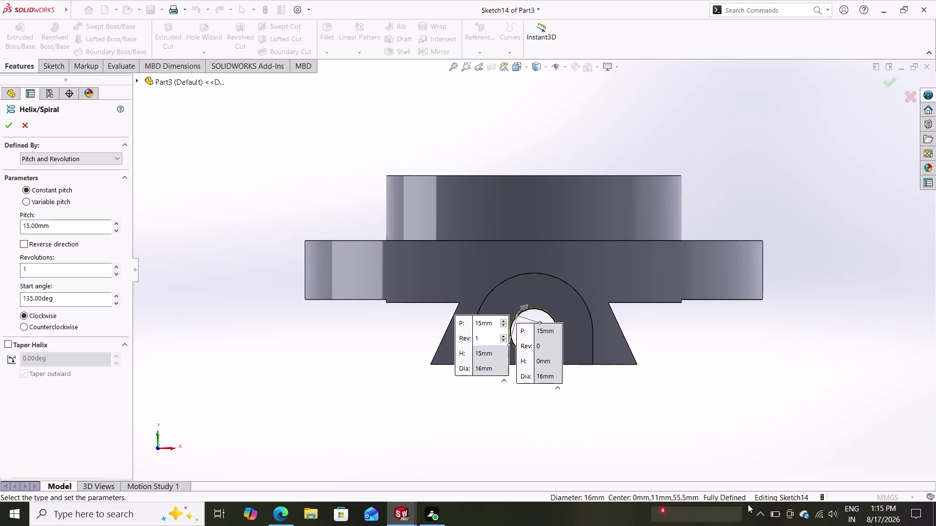
click(773, 515)
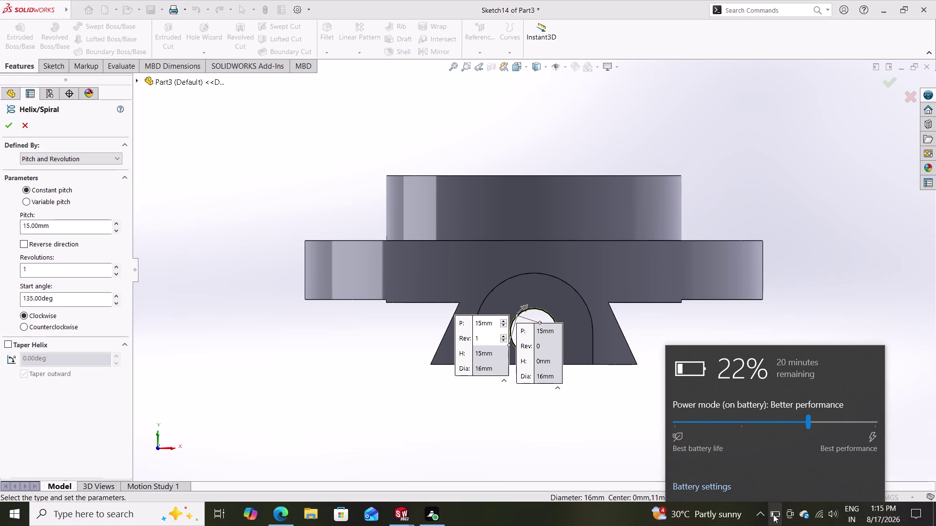
click(773, 515)
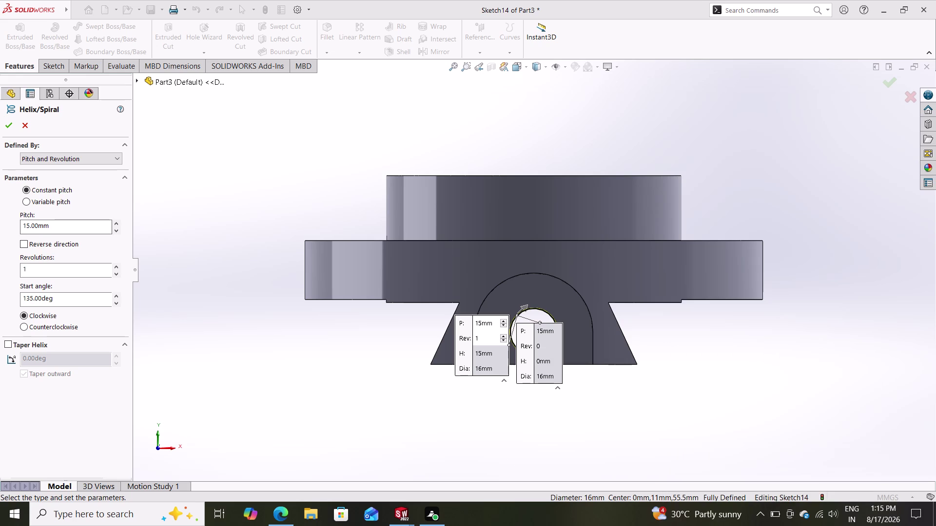
click(78, 155)
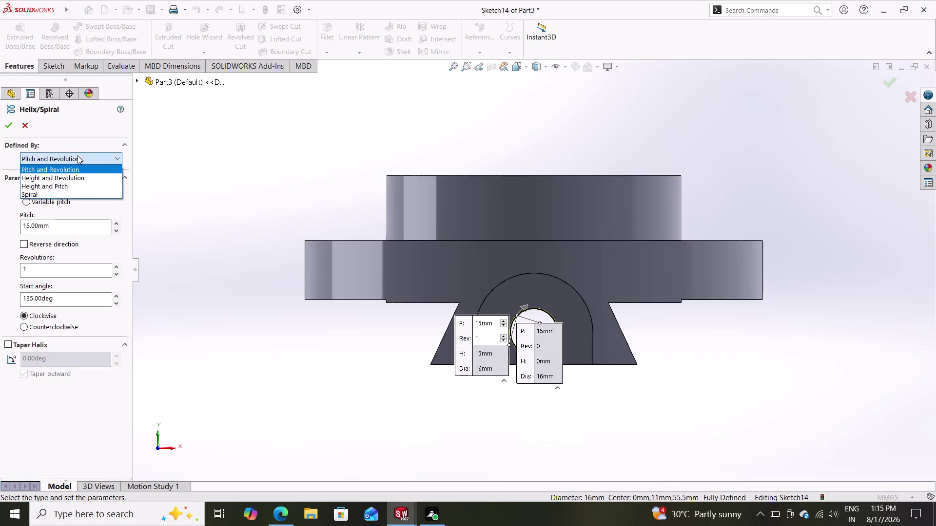
Switch the helix definition to Height and Pitch after briefly trying Spiral.
click(66, 195)
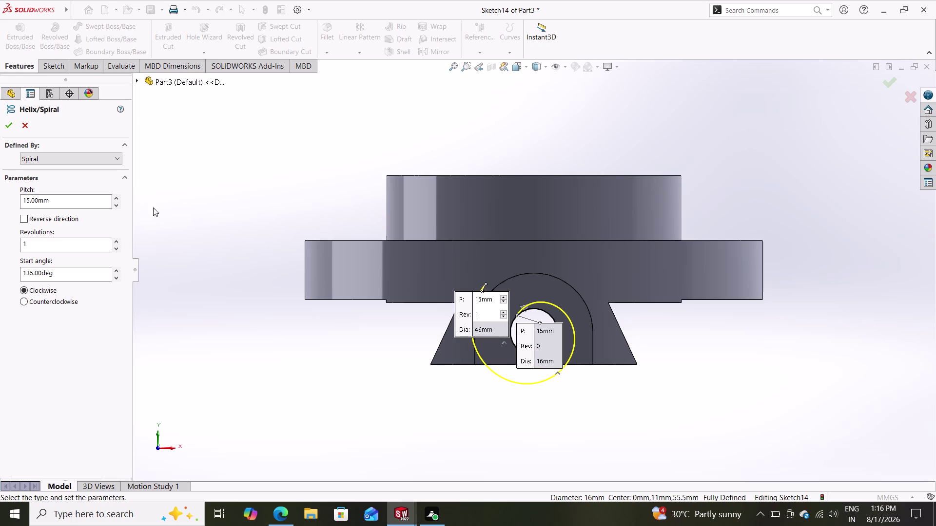
click(114, 163)
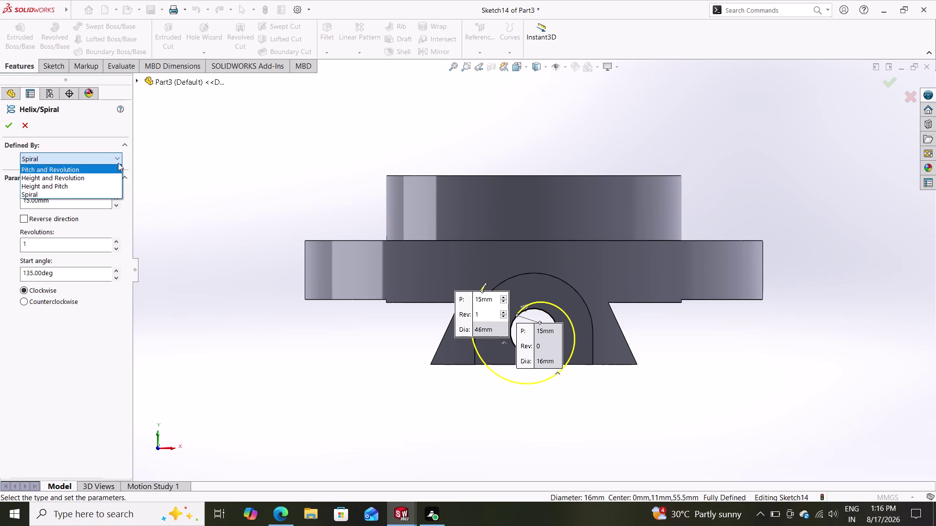
click(118, 151)
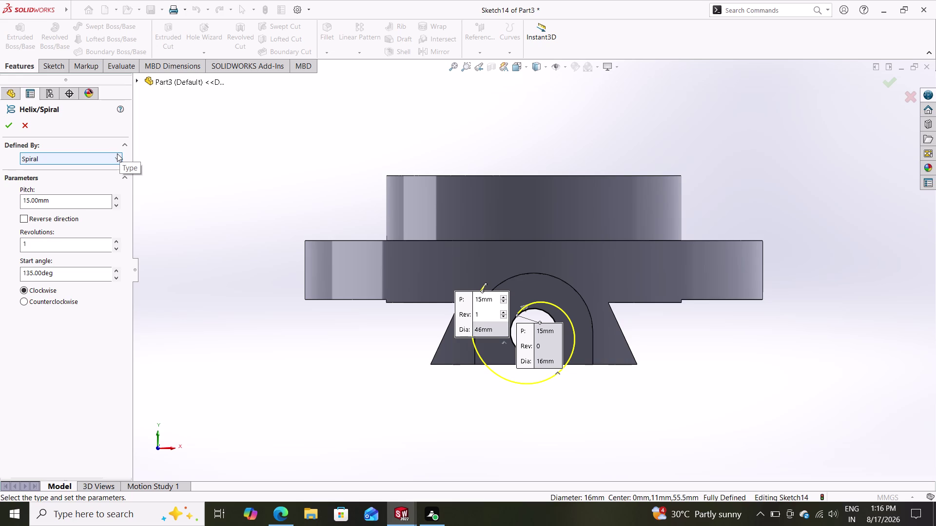
click(117, 154)
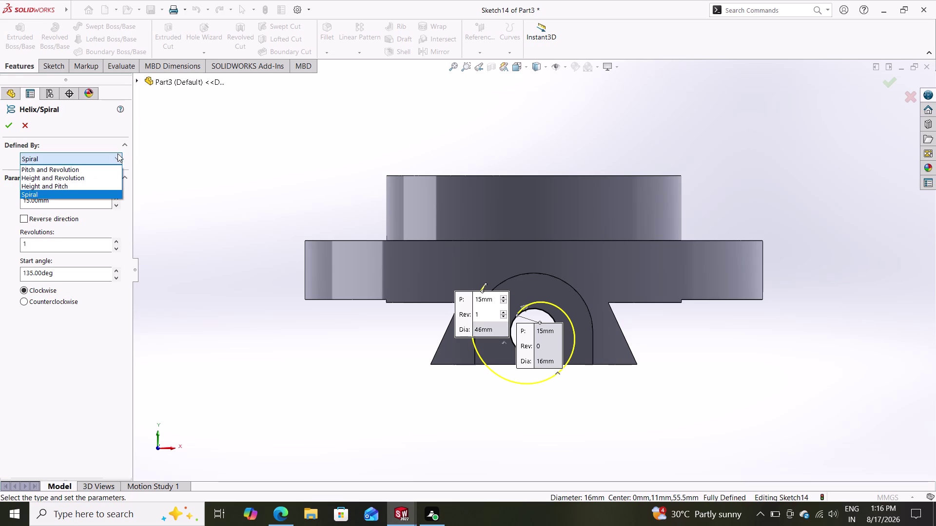
click(86, 182)
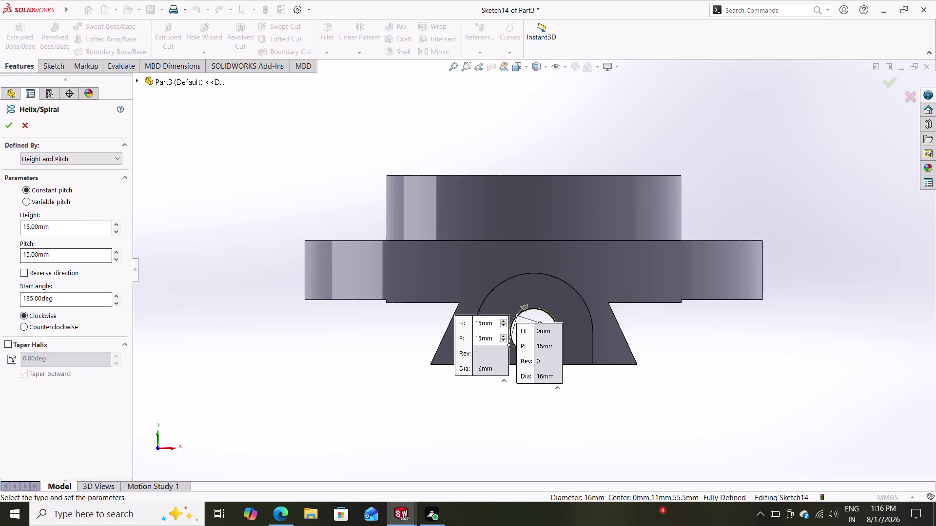
Reverse the helix direction and set its pitch to 4 mm.
click(26, 275)
drag(64, 250, 0, 242)
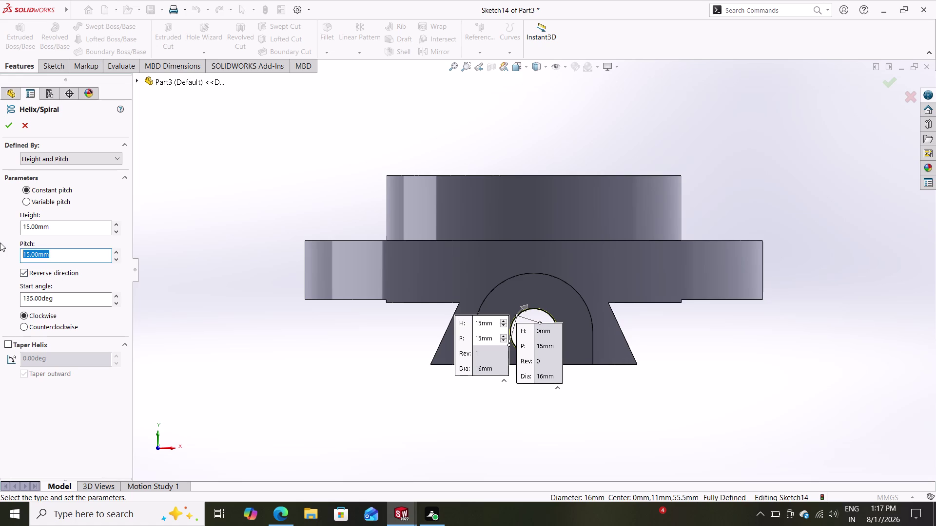
key(4)
key(Return)
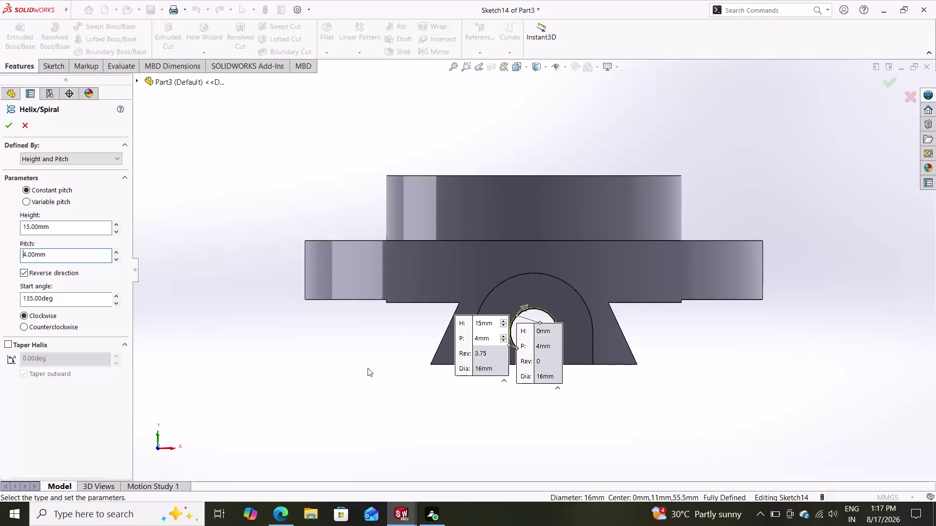
middle_drag(367, 368, 317, 368)
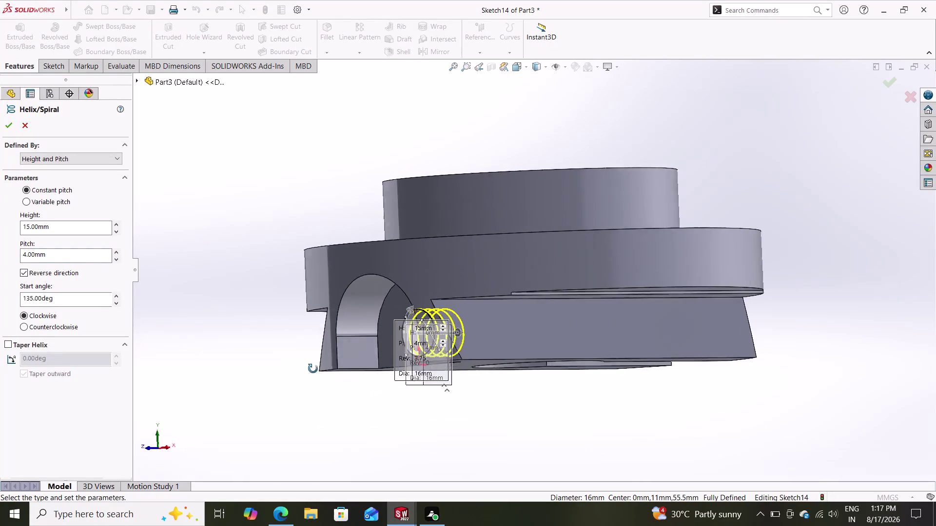
middle_drag(317, 369, 300, 370)
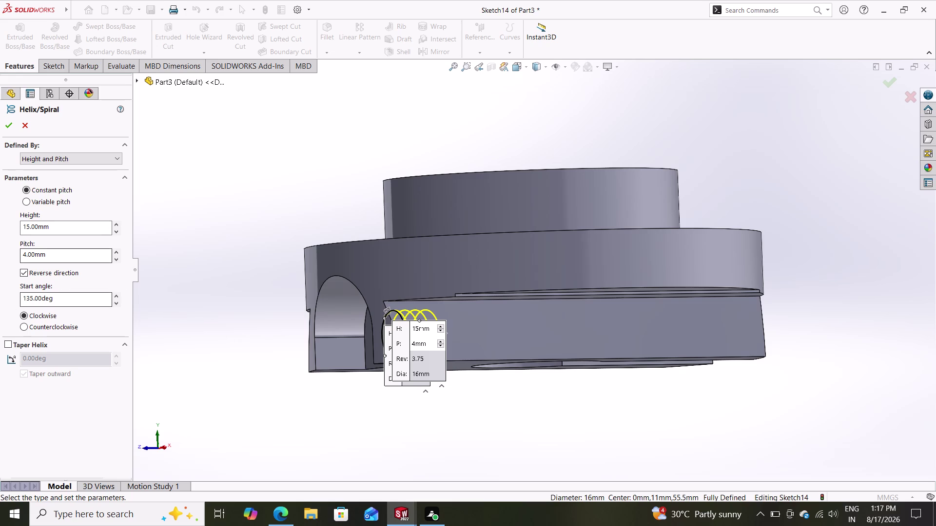
Set the helix height to 55.5 mm and its start angle to 0°.
drag(71, 227, 0, 249)
text(55)
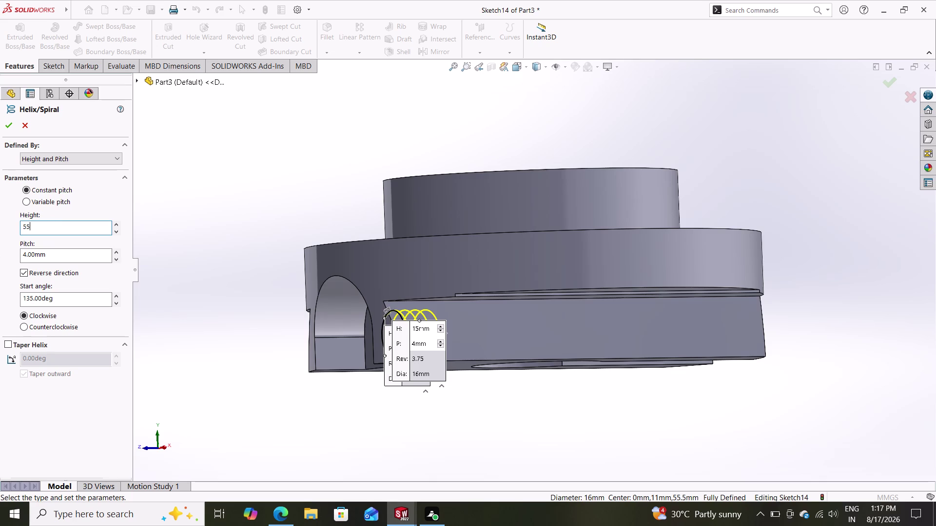
key(period)
text(50)
key(Return)
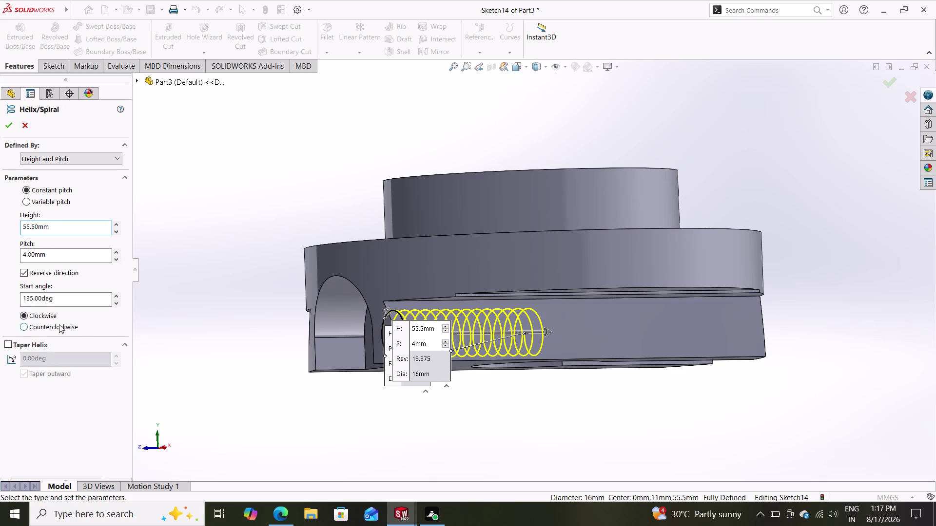
drag(67, 297, 4, 301)
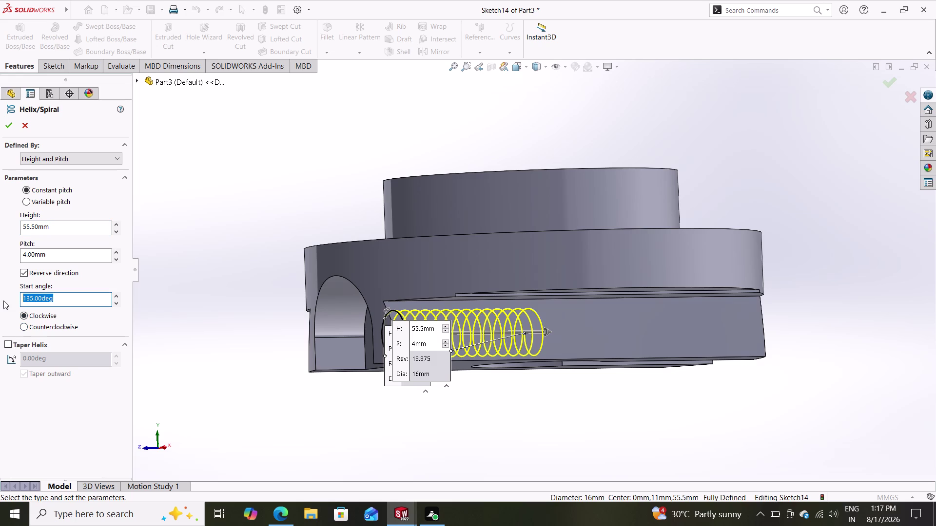
key(0)
key(Return)
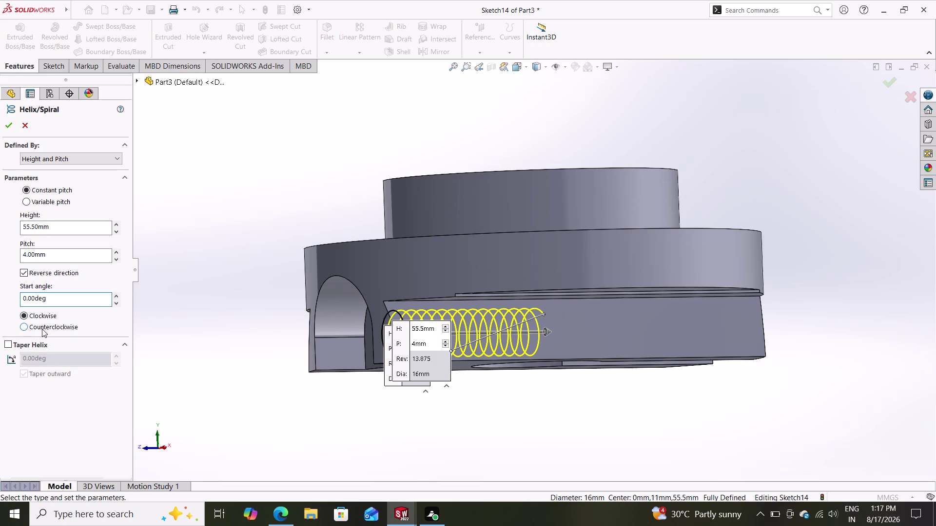
Make the helix counterclockwise and create Helix/Spiral1.
click(29, 327)
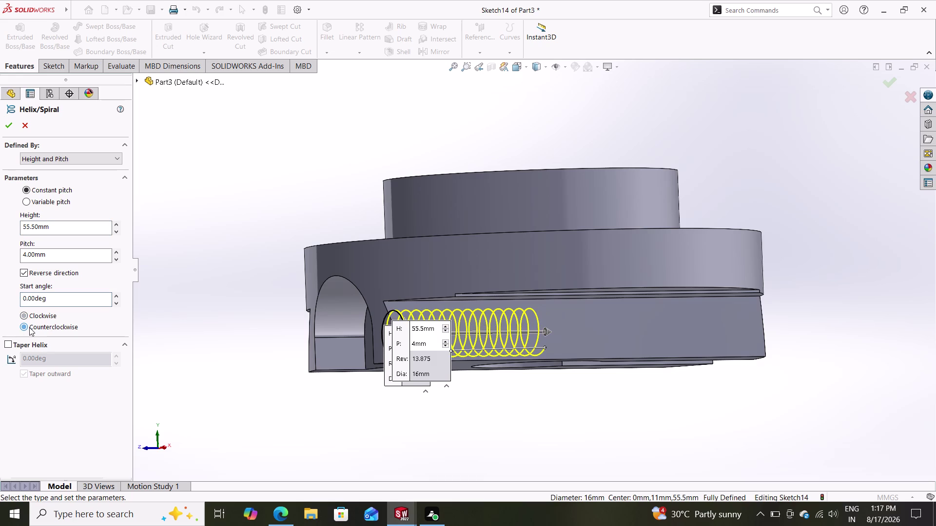
click(33, 313)
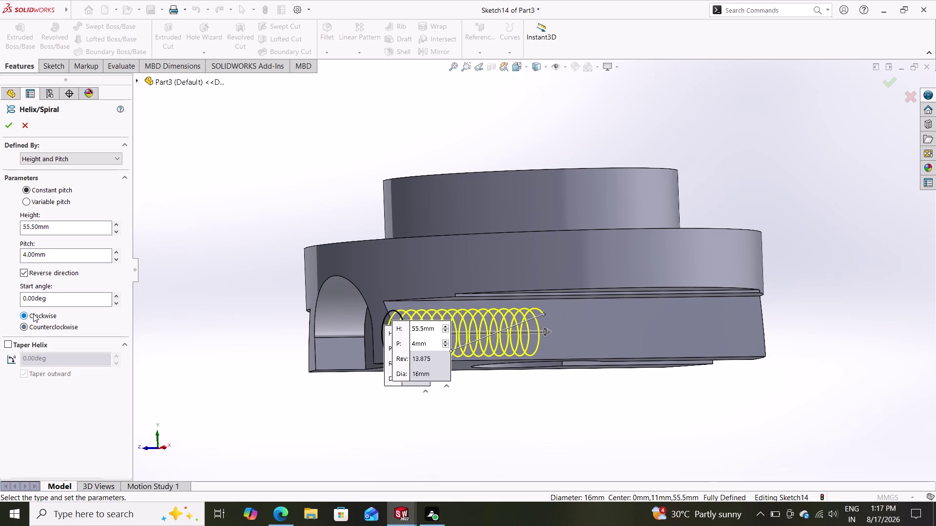
click(39, 324)
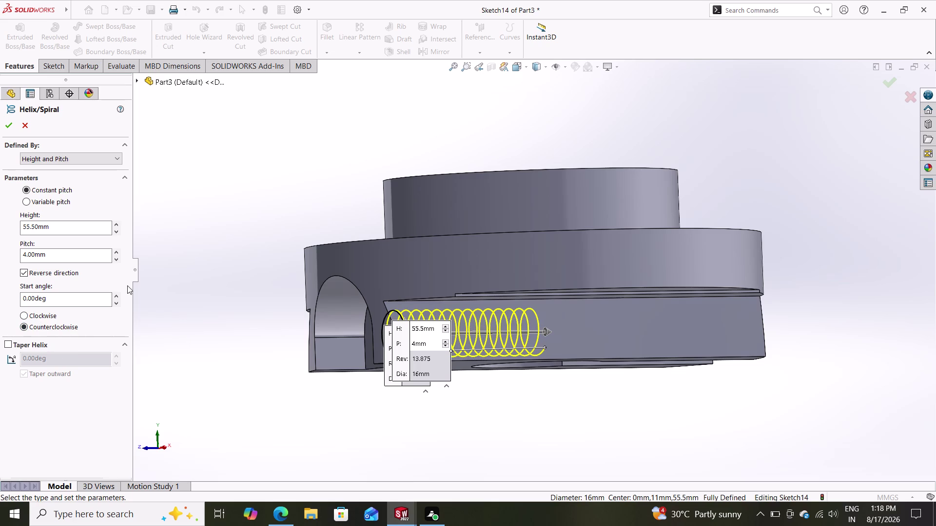
click(9, 122)
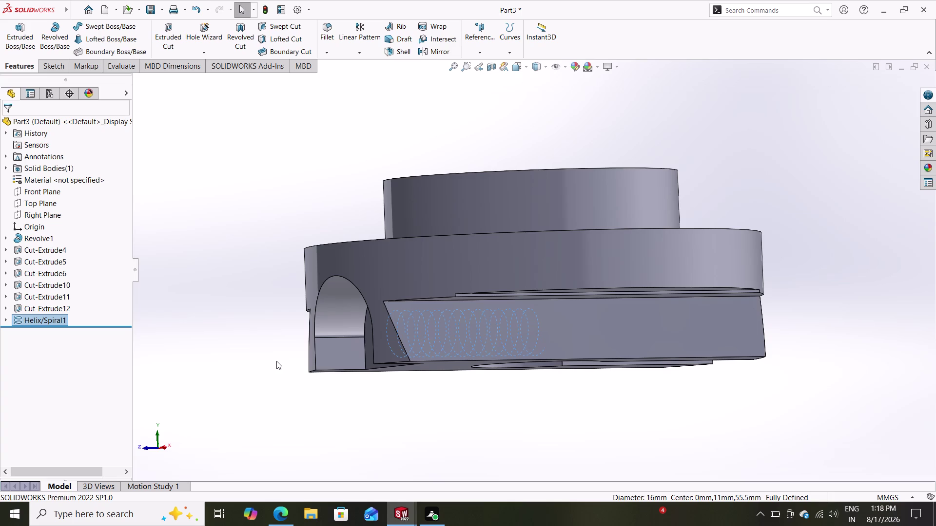
click(476, 51)
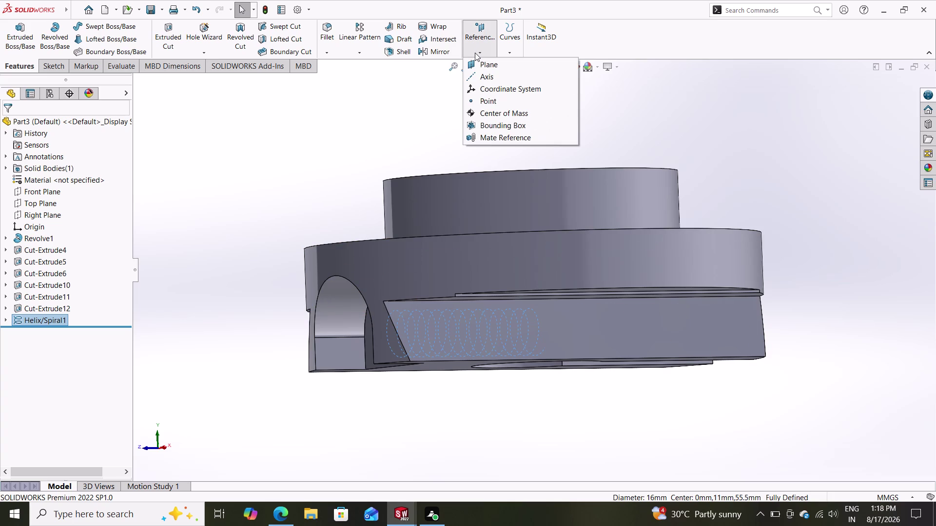
Start a new reference plane and orbit to view the helix inside the hole.
click(475, 63)
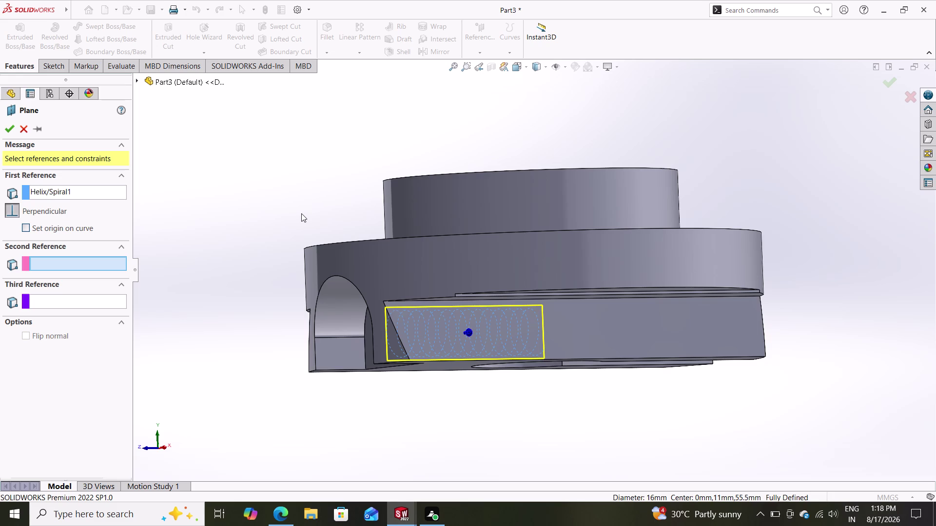
drag(301, 214, 287, 239)
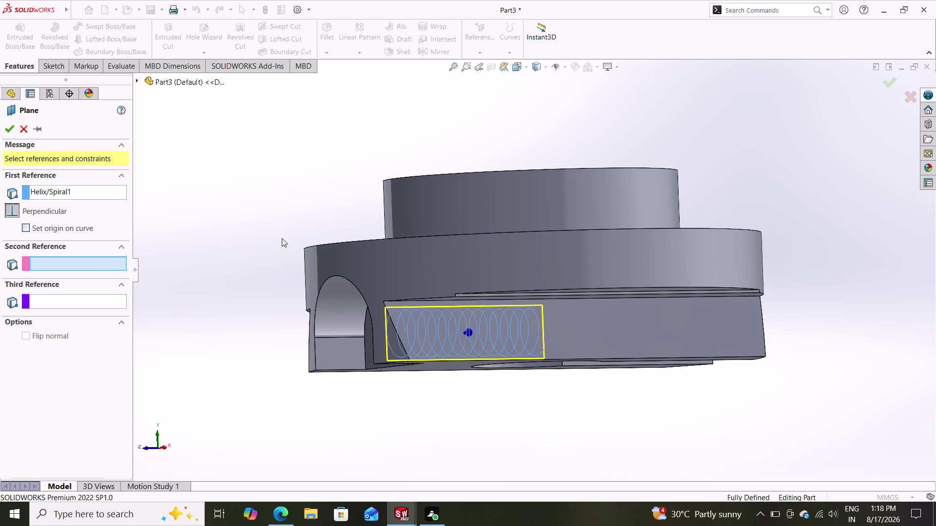
drag(286, 239, 272, 244)
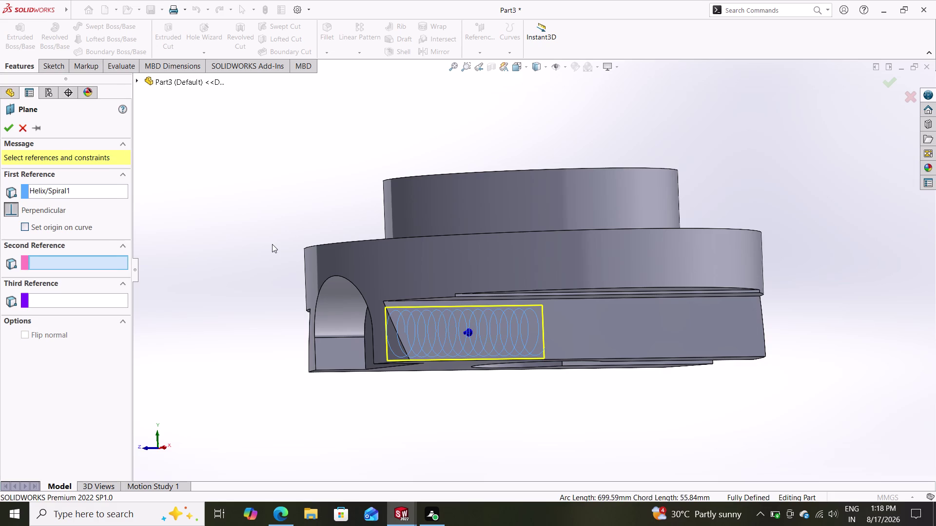
drag(272, 244, 290, 281)
middle_drag(274, 350, 330, 358)
middle_drag(299, 362, 311, 357)
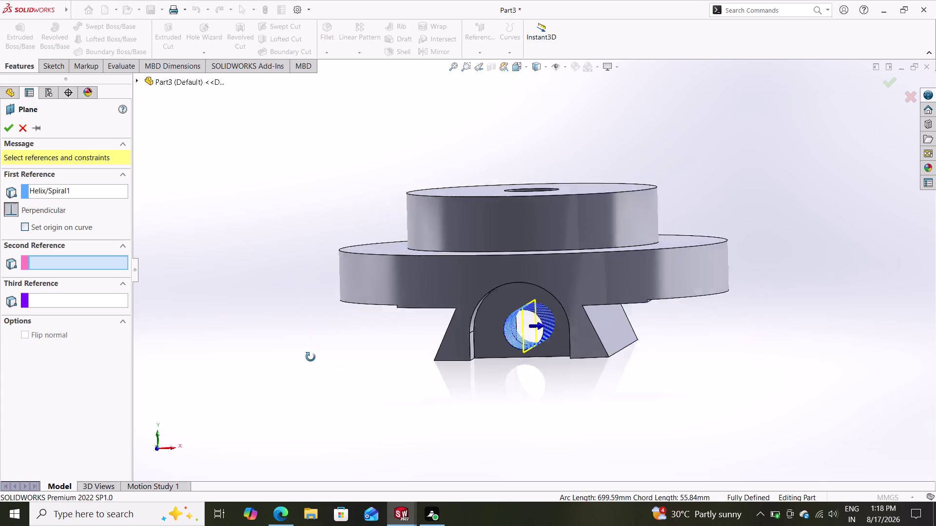
middle_drag(311, 357, 336, 347)
middle_drag(355, 351, 351, 351)
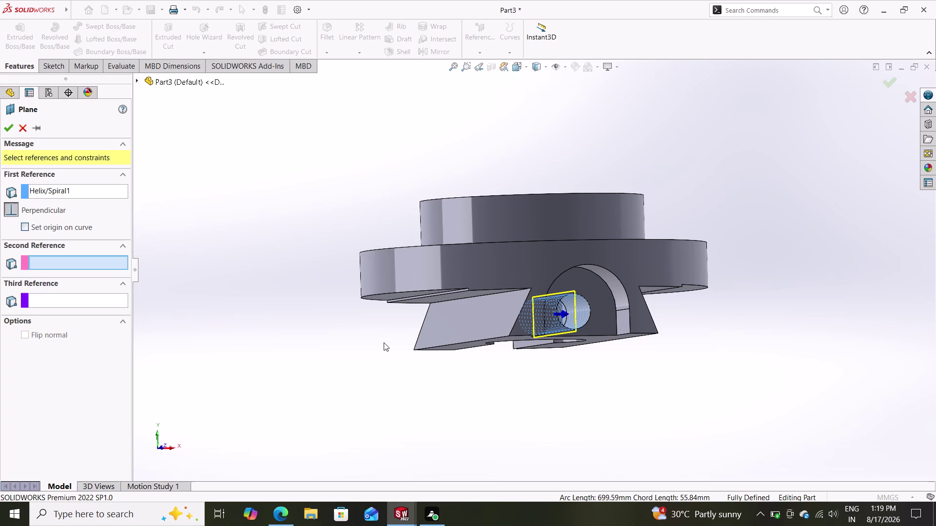
Remove Helix/Spiral1 from the plane's First Reference, leaving no references.
right_click(88, 184)
click(62, 191)
right_click(62, 190)
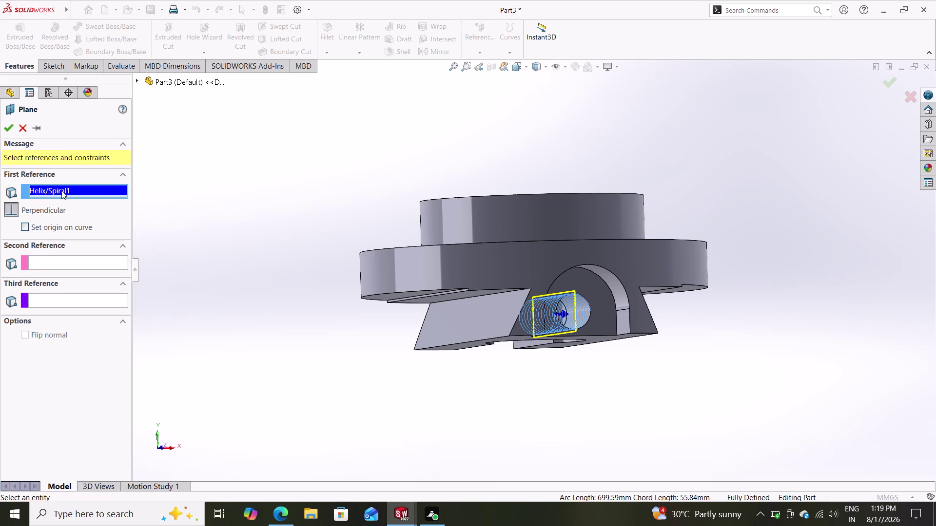
drag(62, 191, 90, 201)
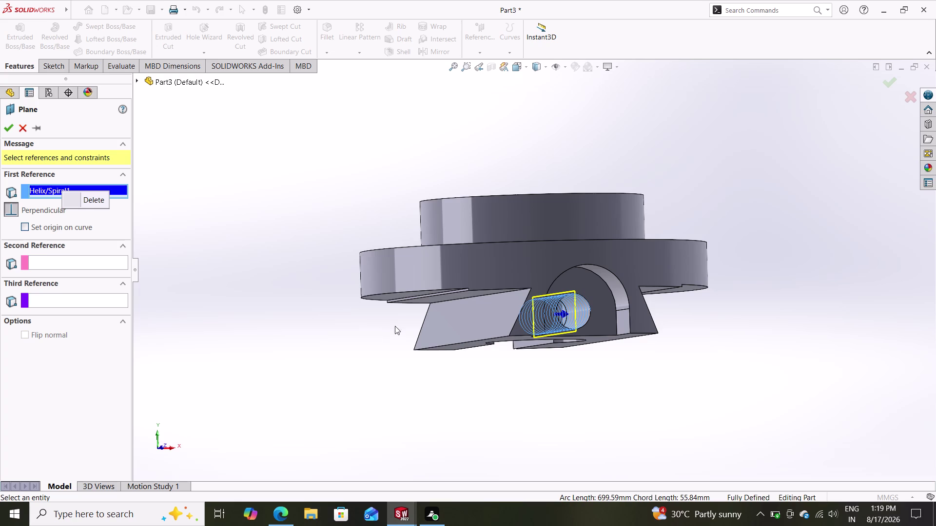
click(97, 199)
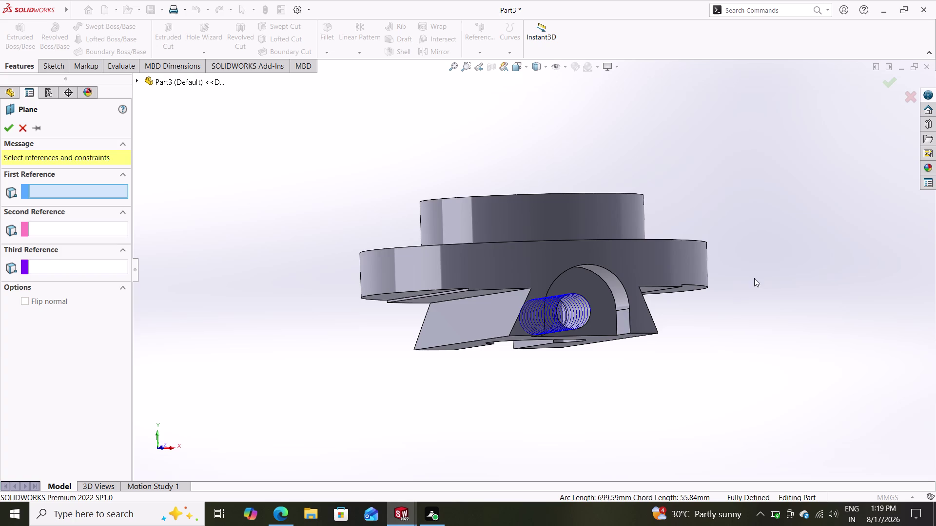
Zoom in and pick the helix end point as the plane's first reference.
scroll(up, 3)
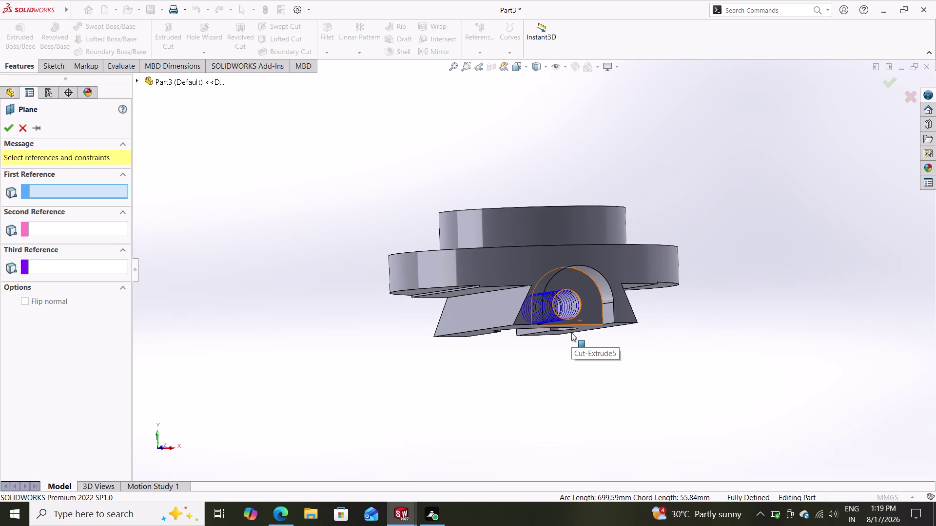
scroll(down, 3)
scroll(down, 3)
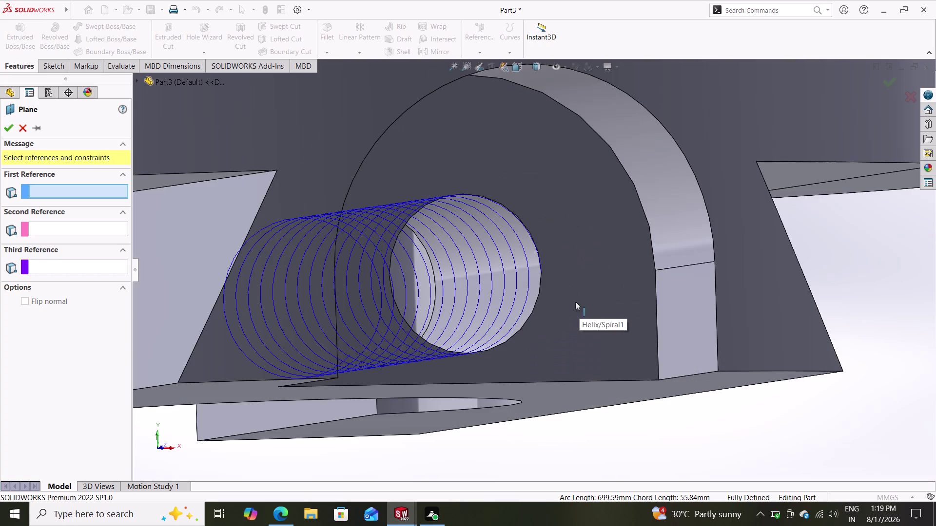
click(541, 273)
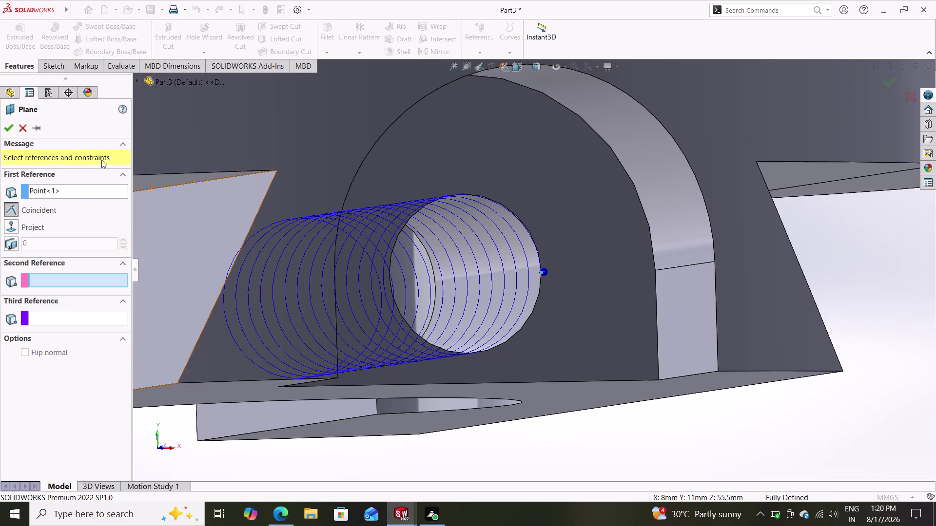
Use Top Plane as the second reference and create Plane1 parallel to it.
click(138, 83)
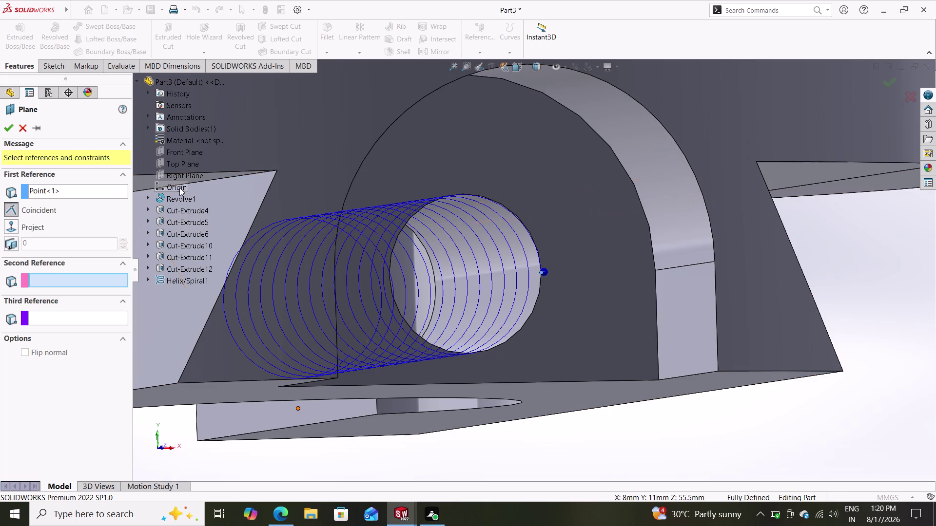
click(176, 161)
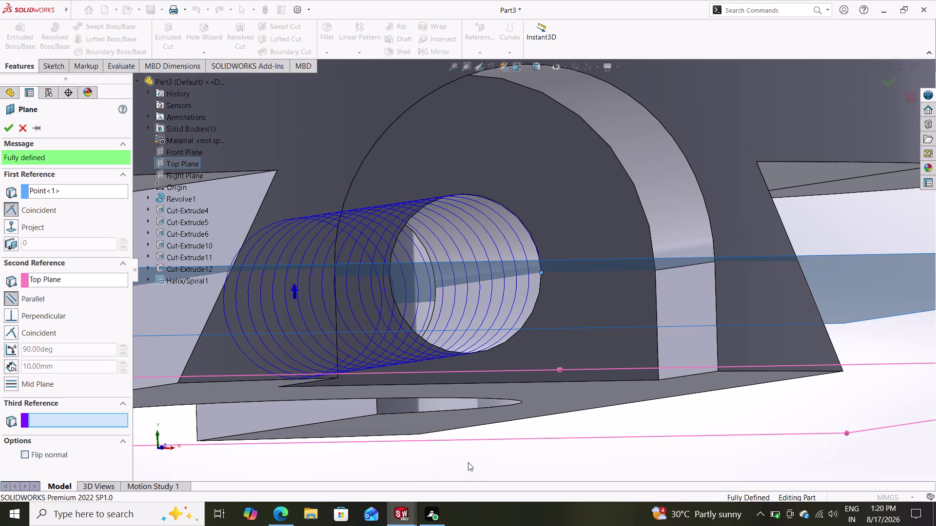
scroll(down, 3)
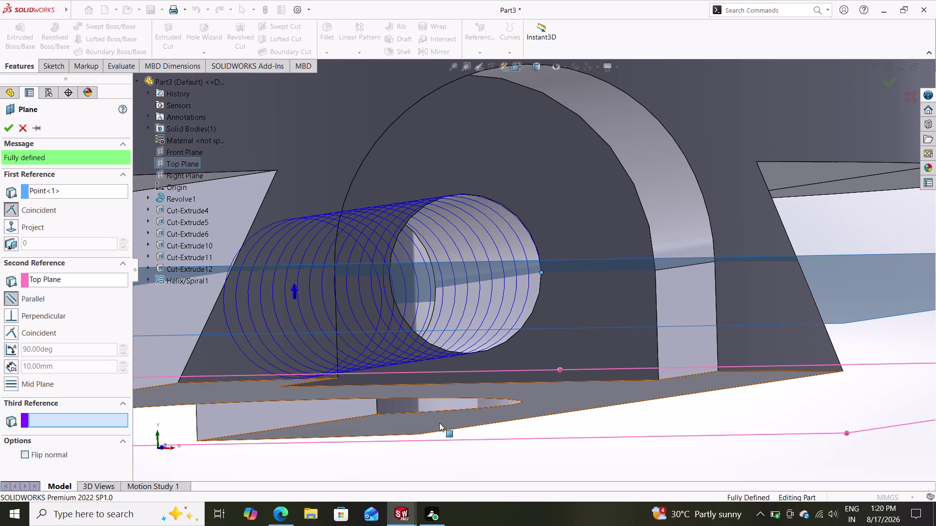
scroll(up, 3)
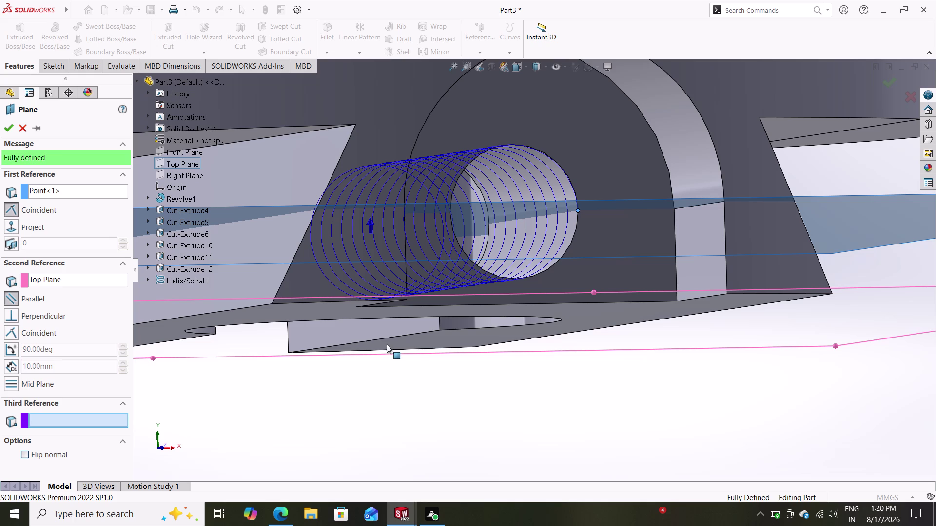
click(7, 127)
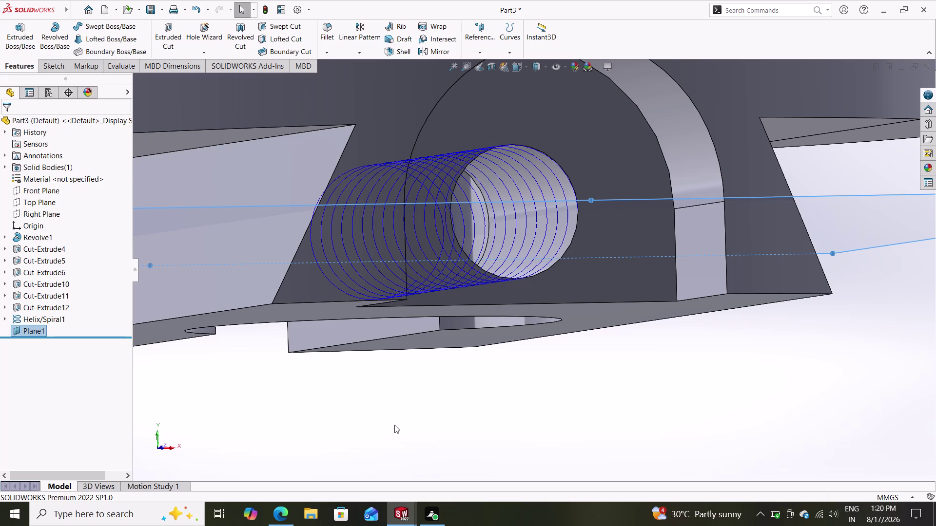
scroll(down, 3)
scroll(up, 3)
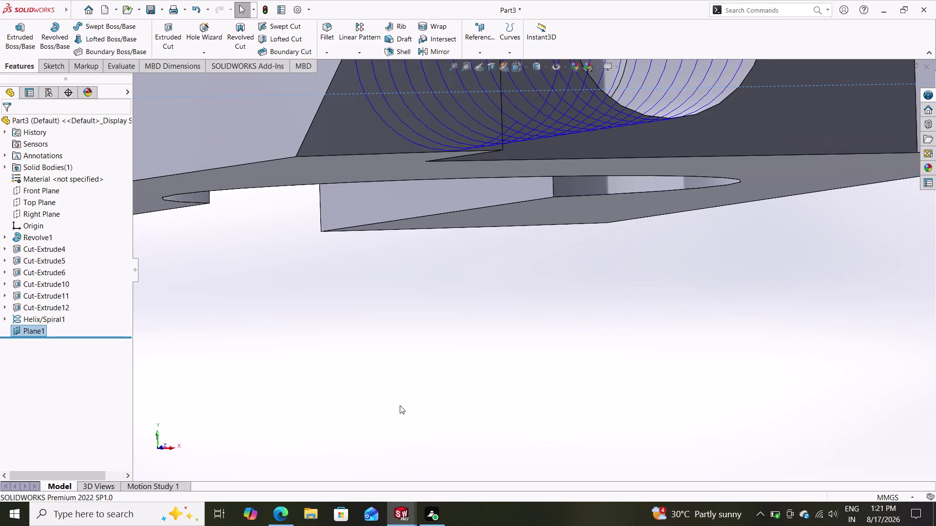
scroll(up, 3)
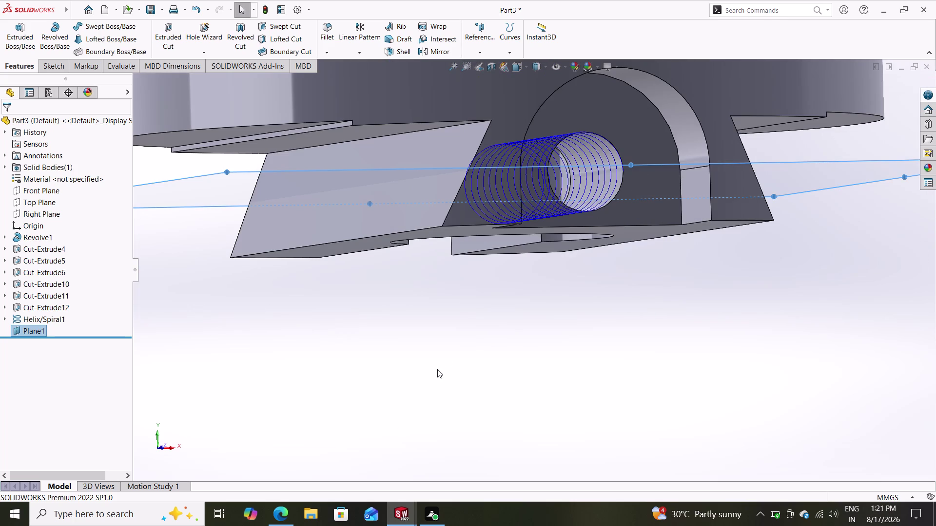
middle_drag(439, 373, 418, 261)
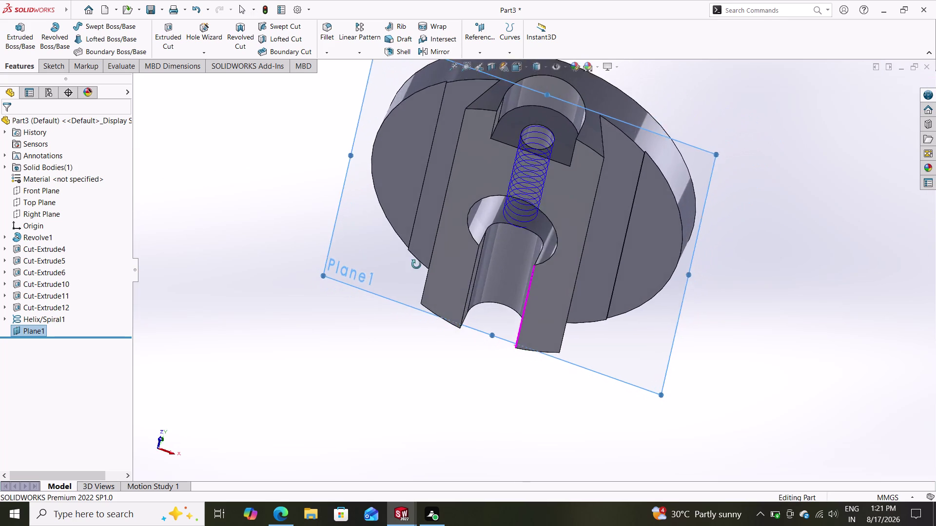
middle_drag(417, 261, 465, 212)
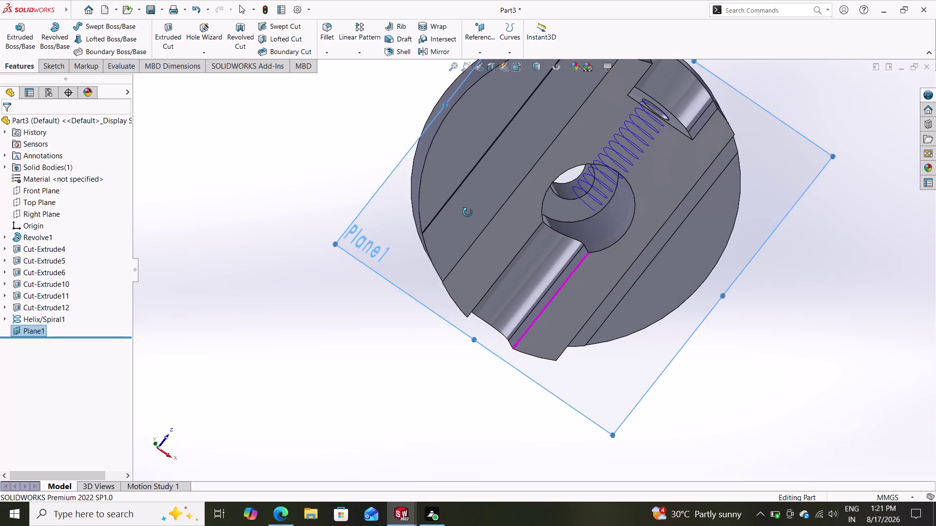
middle_drag(465, 212, 422, 307)
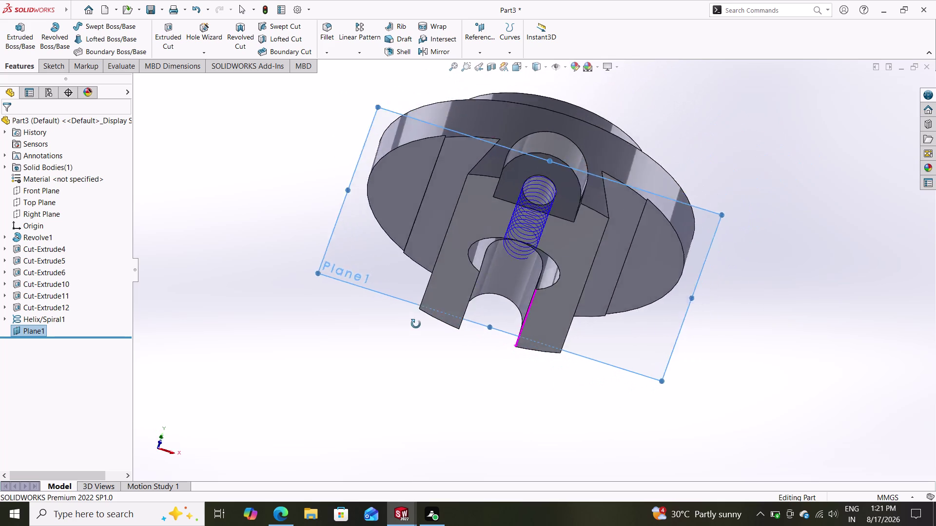
middle_drag(423, 307, 401, 376)
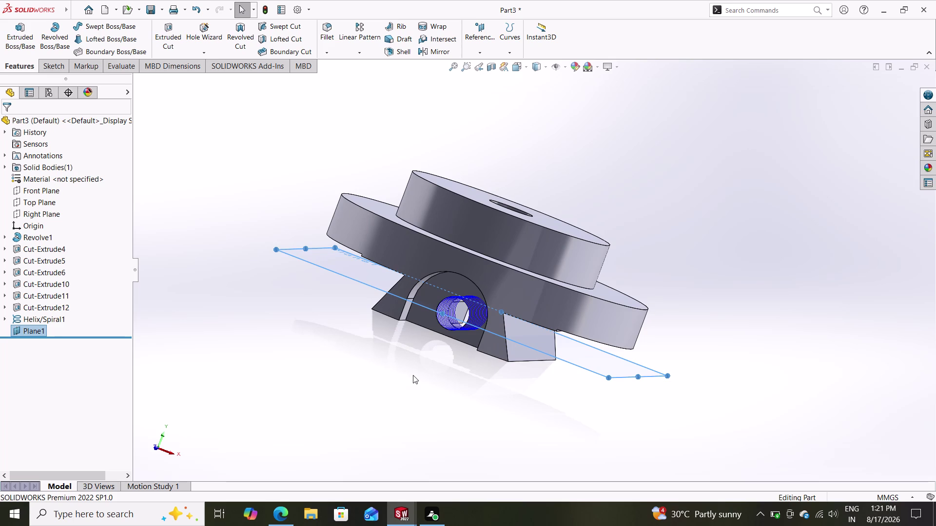
middle_drag(390, 347, 390, 383)
click(504, 194)
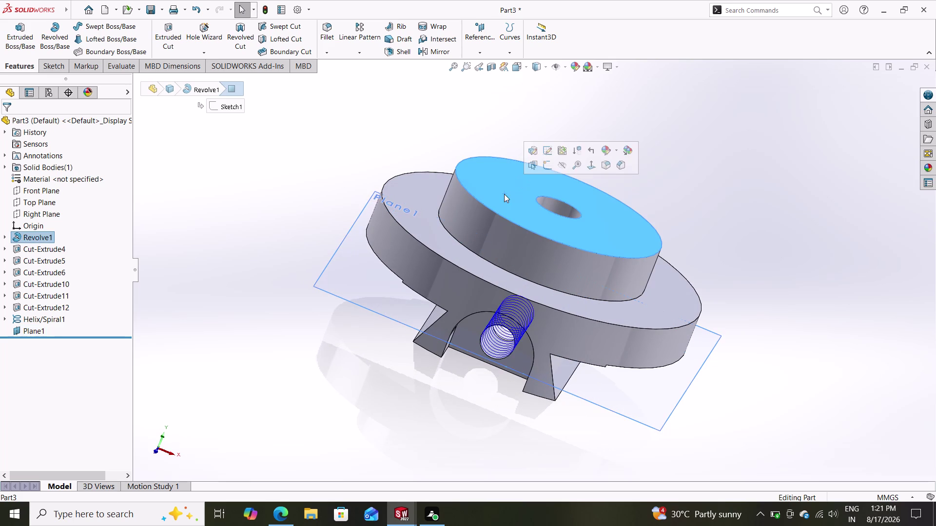
click(545, 166)
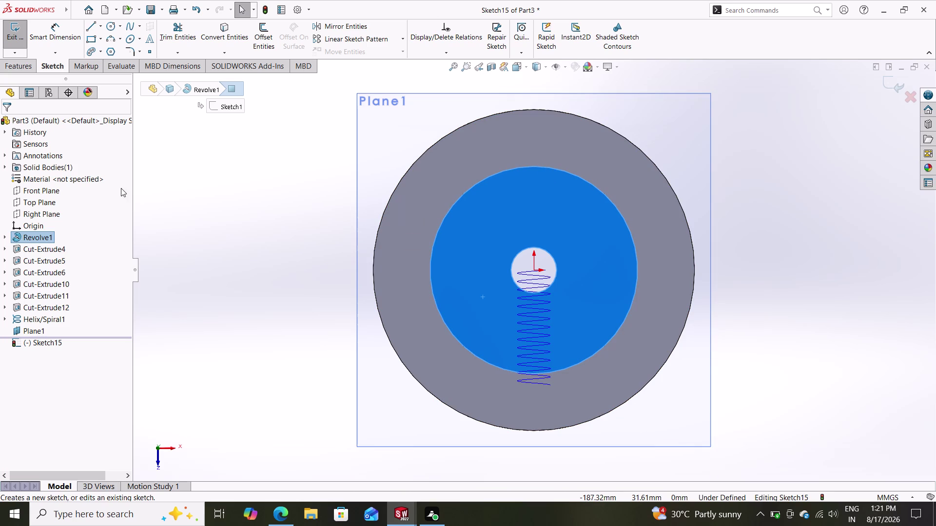
Draw a small corner rectangle on Plane1 just below the helix's lower end.
click(89, 41)
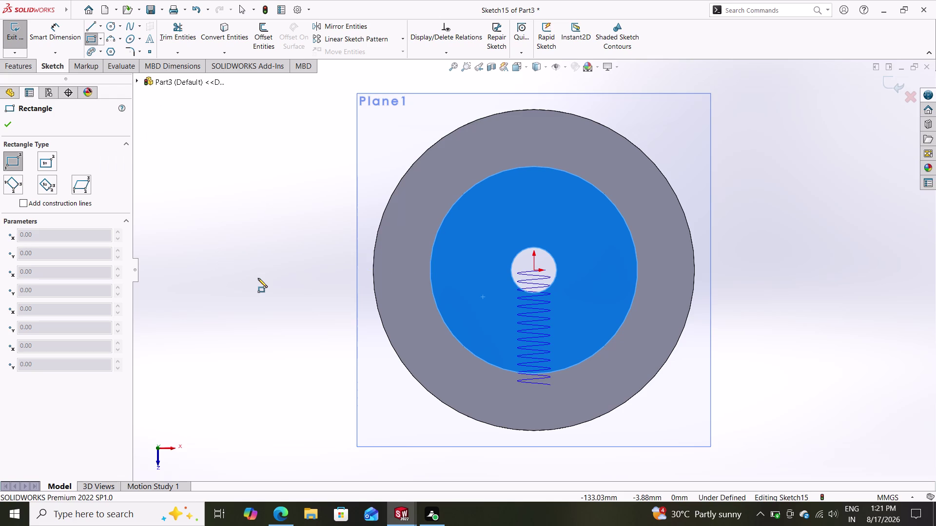
click(564, 407)
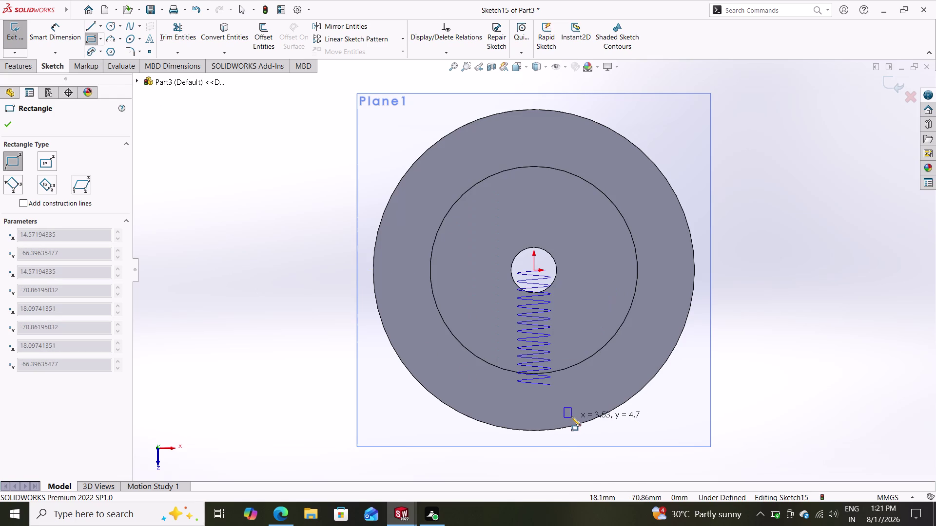
click(571, 417)
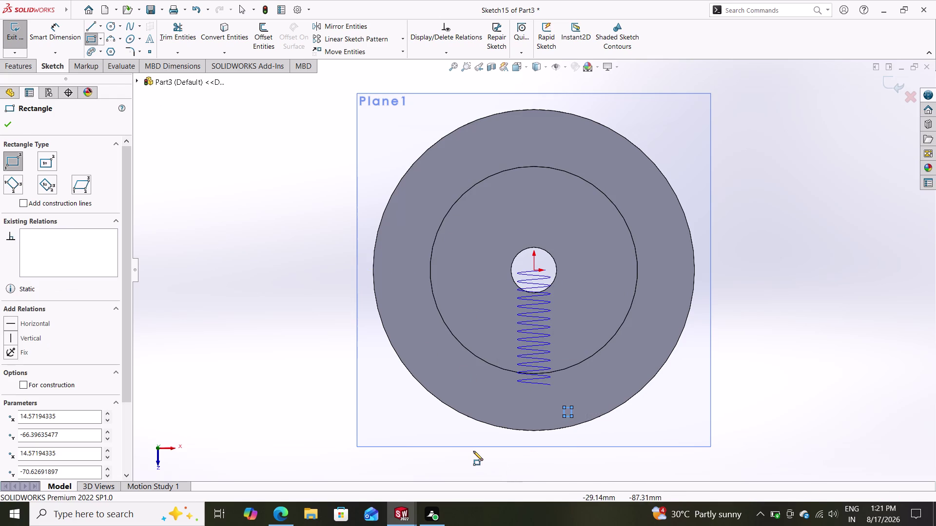
click(69, 31)
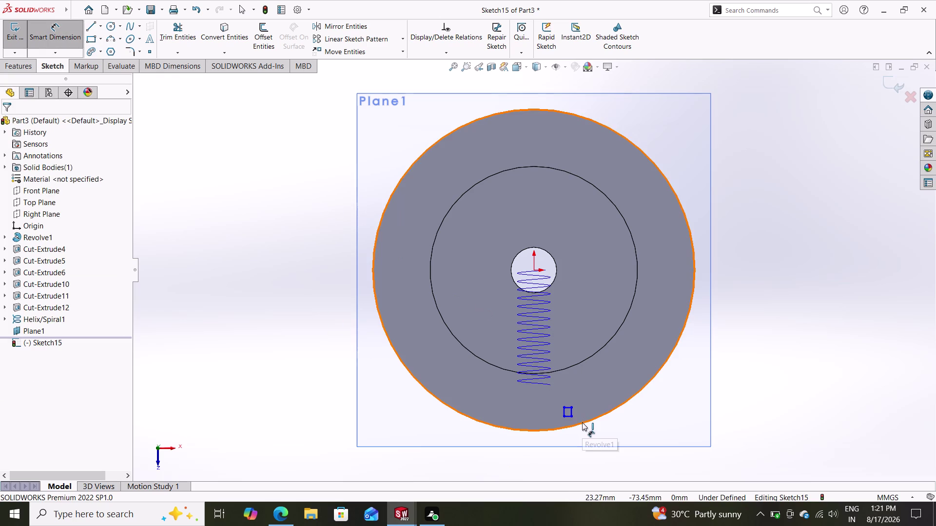
scroll(up, 3)
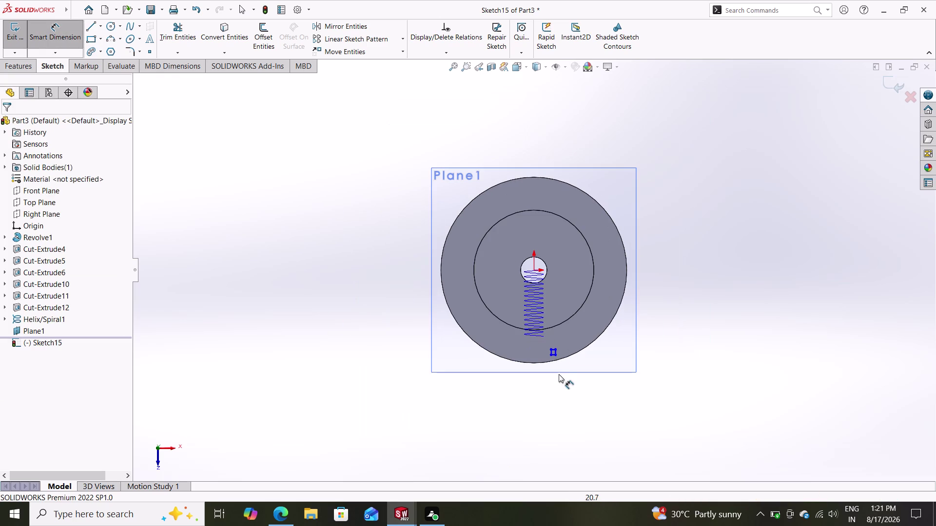
scroll(down, 3)
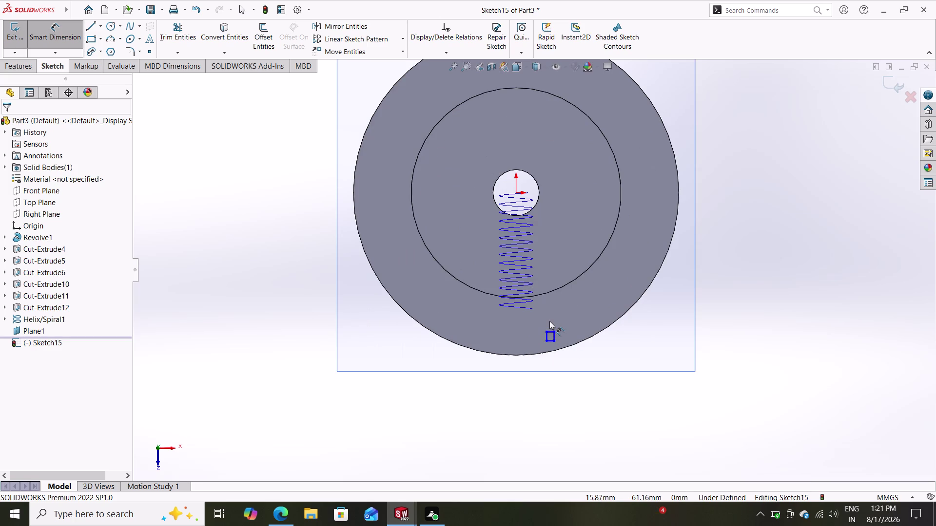
scroll(down, 3)
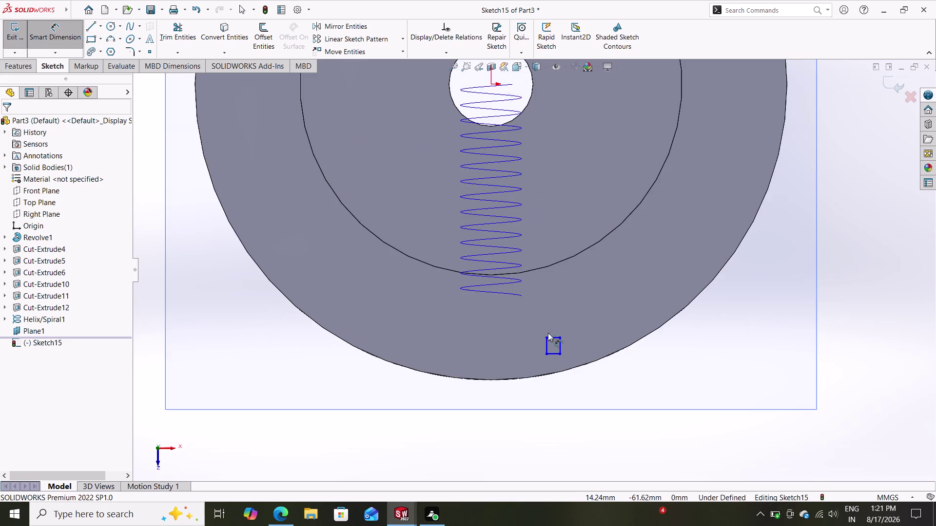
Dimension the rectangle's top and side lines to 2 mm each.
click(551, 336)
click(556, 303)
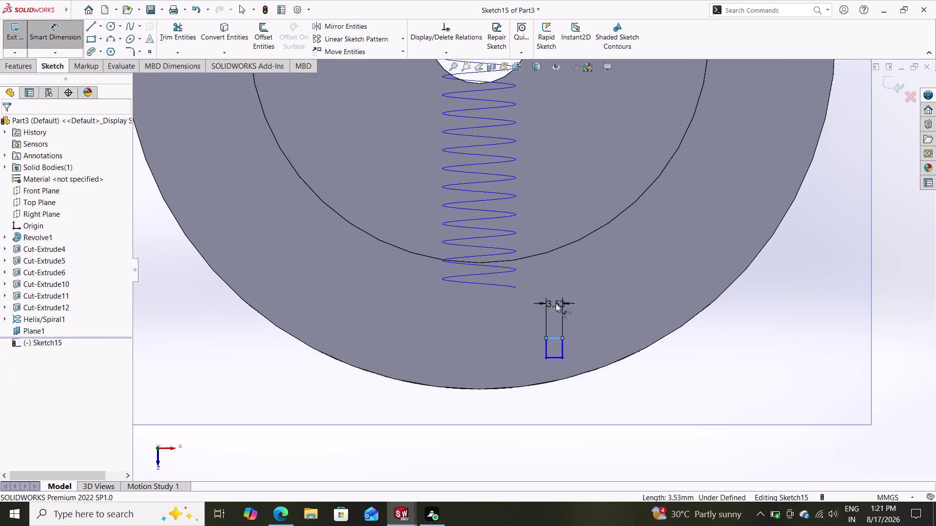
key(2)
key(Return)
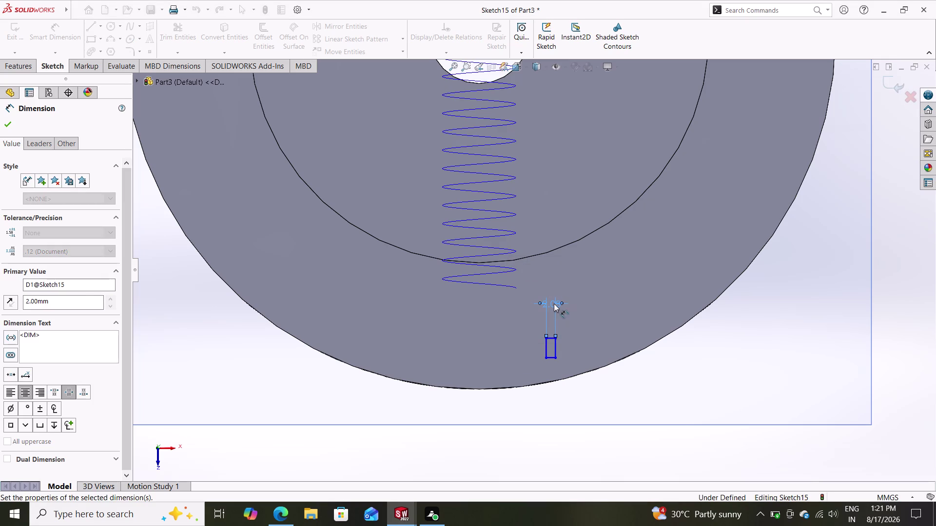
click(555, 345)
click(577, 346)
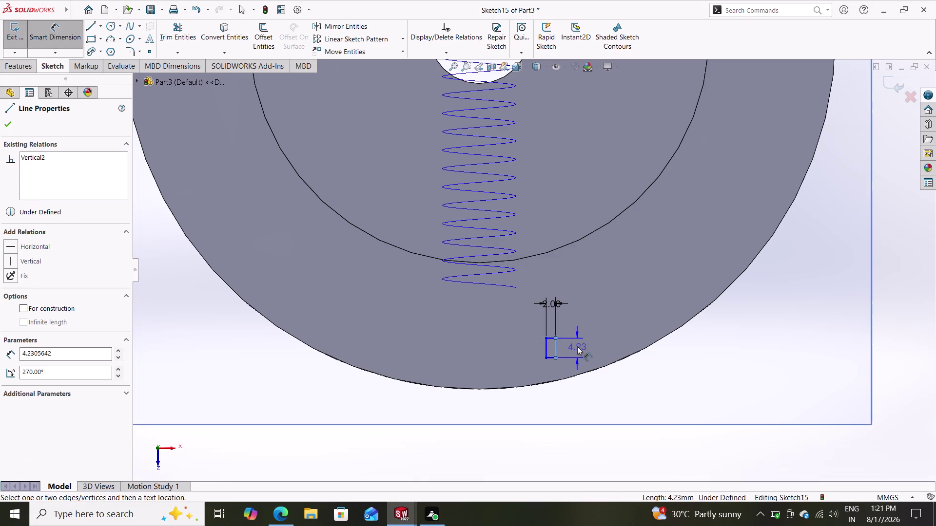
key(2)
key(Return)
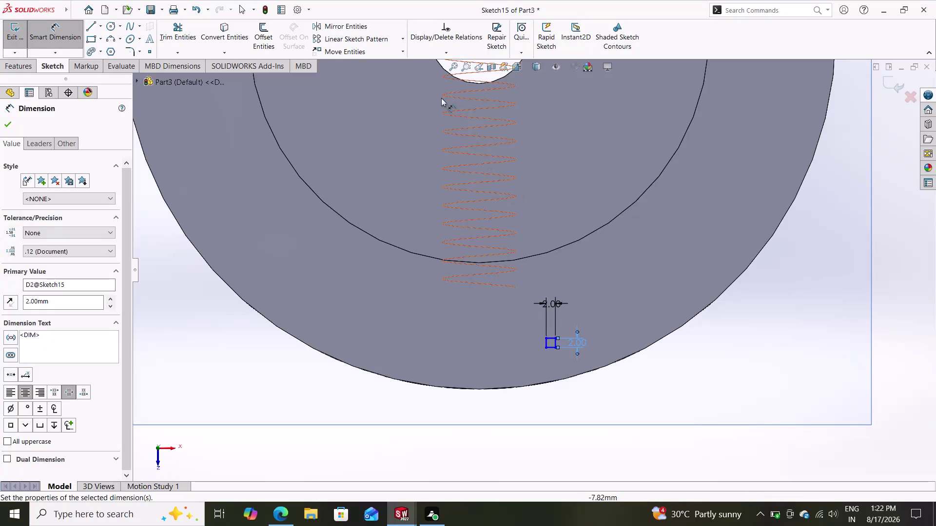
click(450, 50)
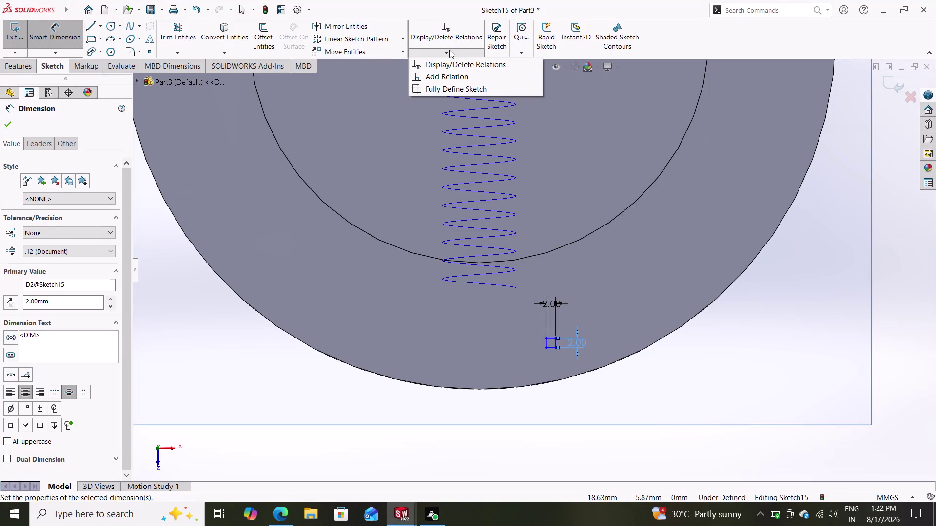
click(444, 76)
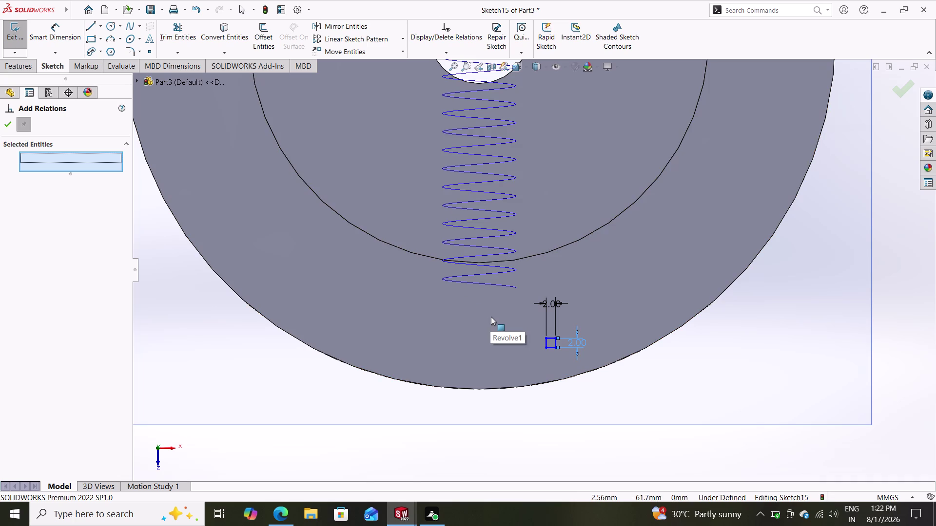
Try piercing the square's corner onto the helix, then dismiss the no-intersection warning.
scroll(up, 3)
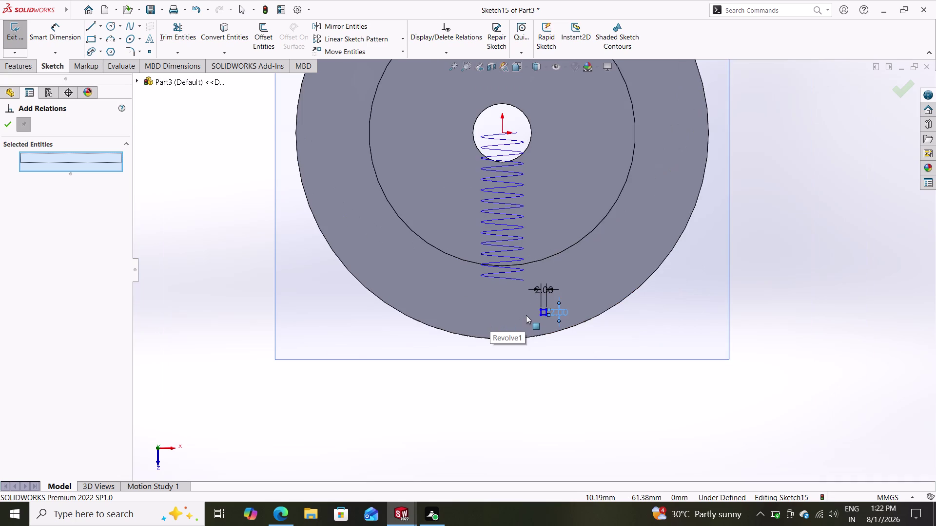
scroll(down, 3)
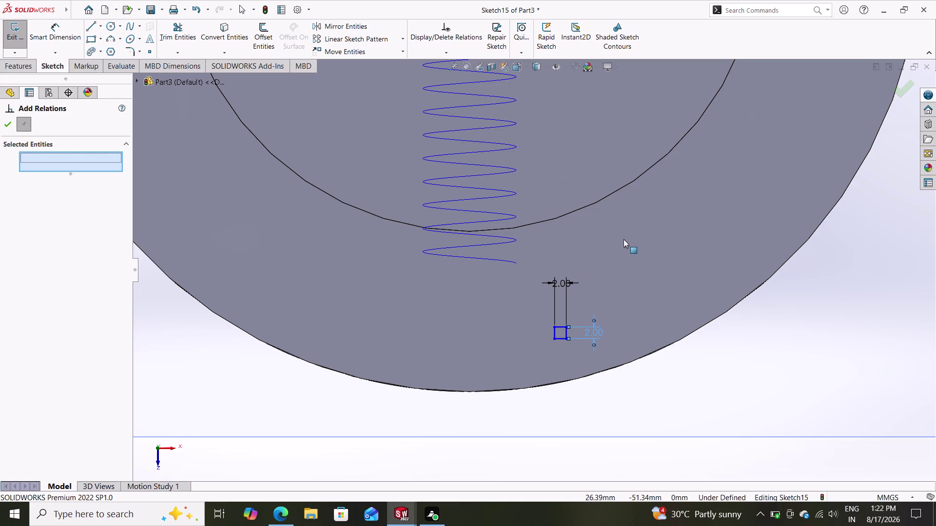
click(555, 326)
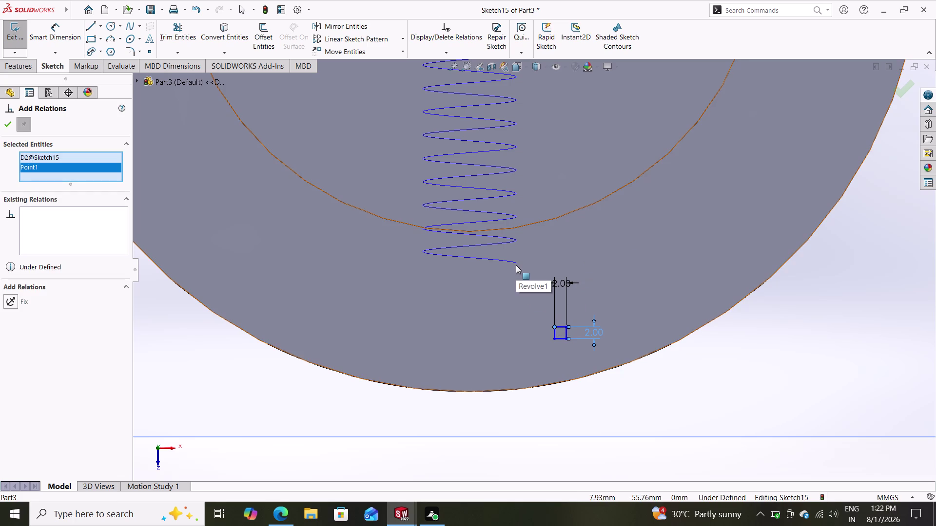
click(515, 263)
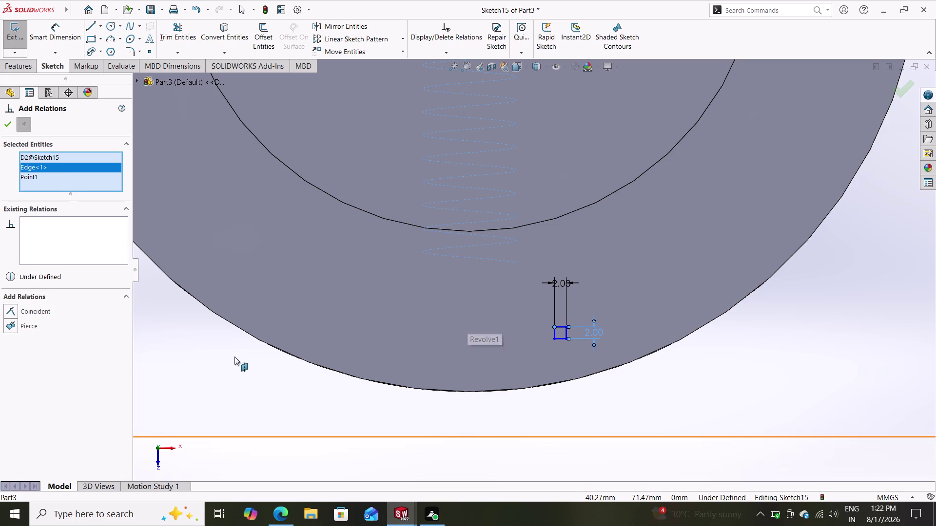
click(17, 327)
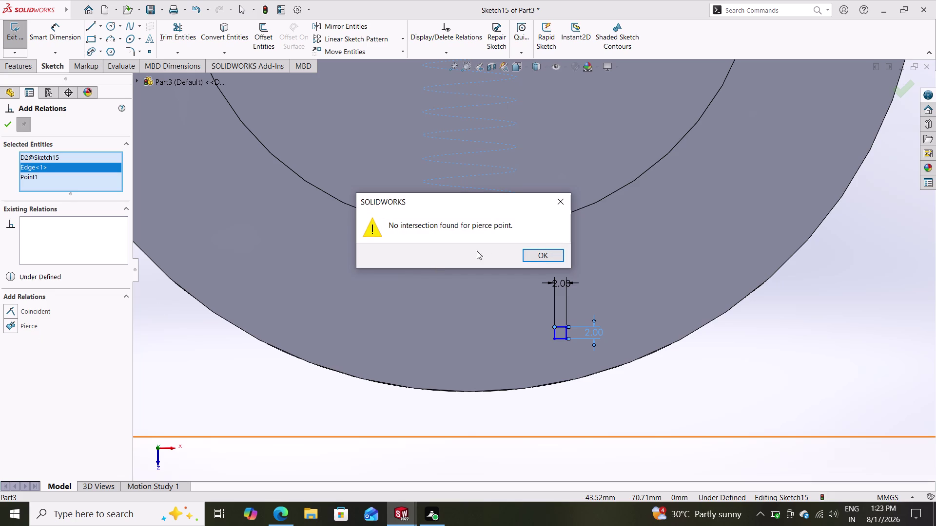
click(530, 252)
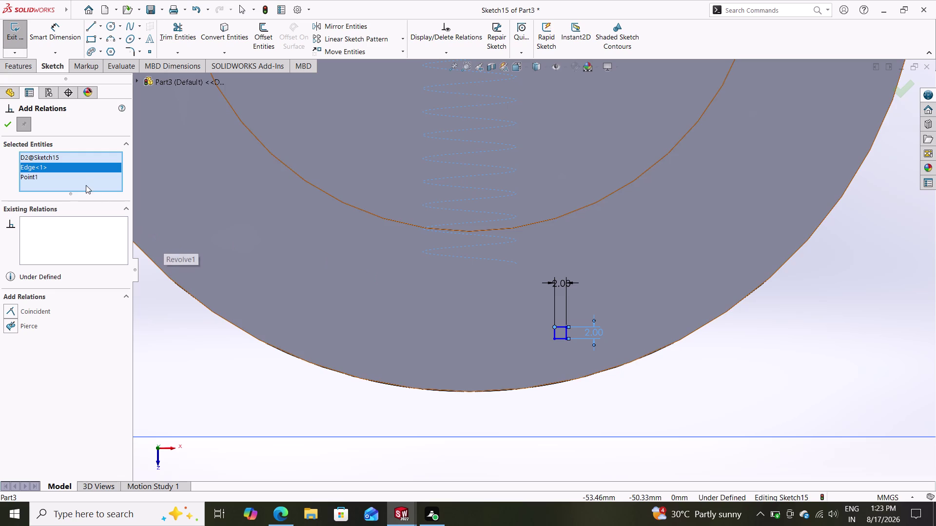
right_click(57, 158)
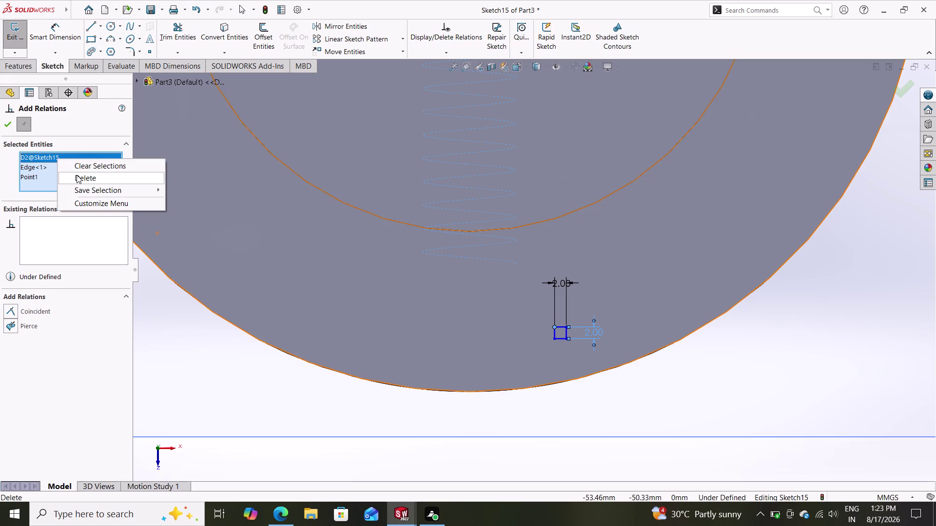
Clear the dimension, helix and Point1 from Selected Entities.
click(77, 175)
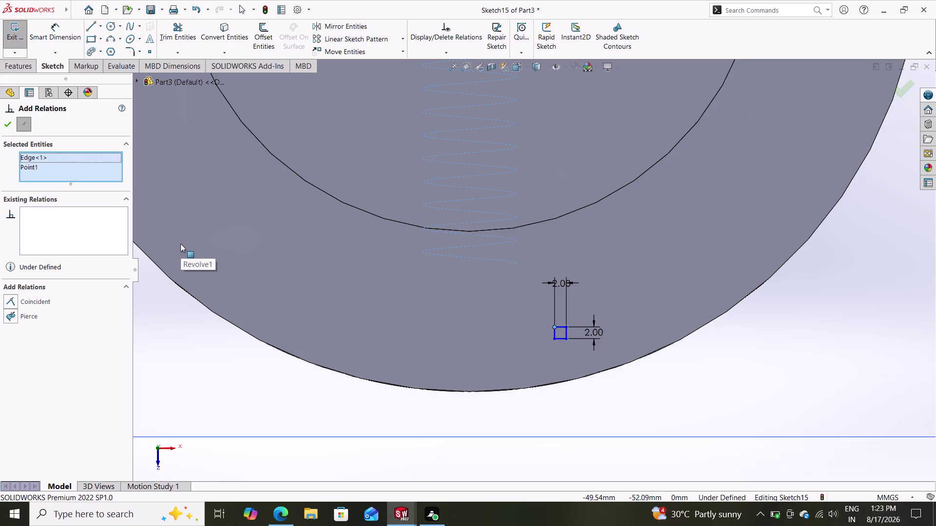
click(47, 158)
right_click(49, 158)
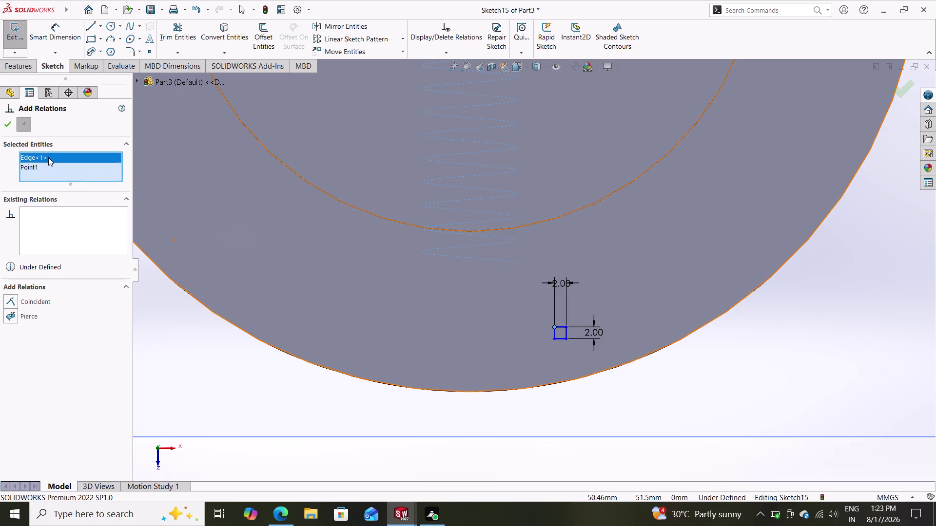
click(68, 174)
click(56, 159)
right_click(56, 160)
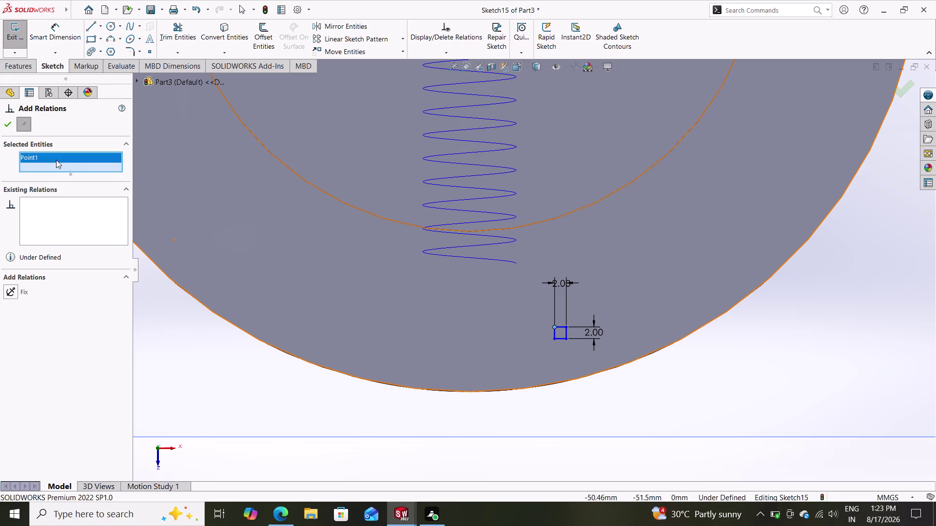
click(82, 181)
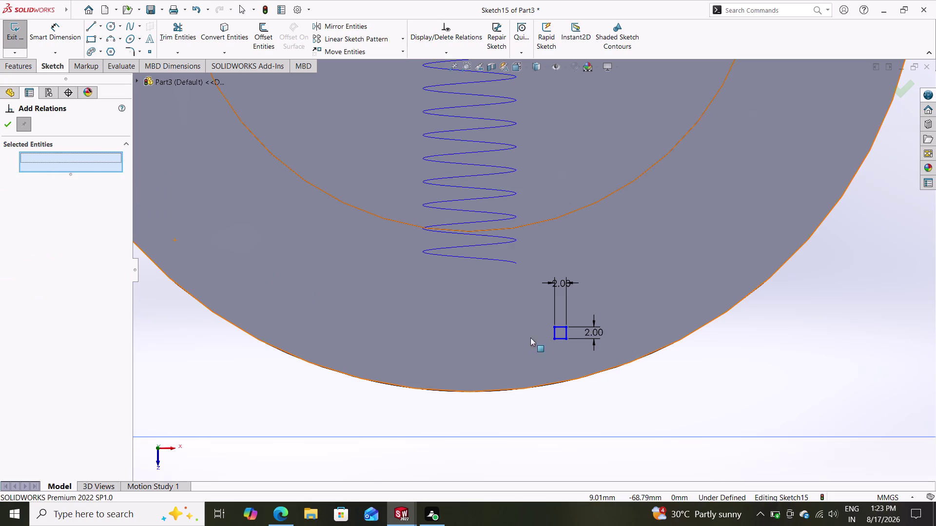
Reselect the square's corner point and the helix, removing a mispicked face, and retry Pierce.
click(556, 326)
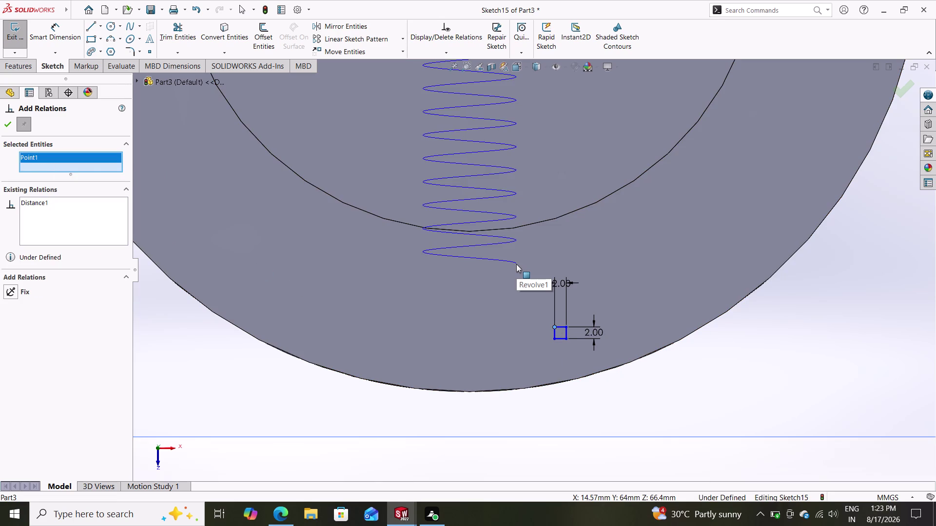
click(516, 264)
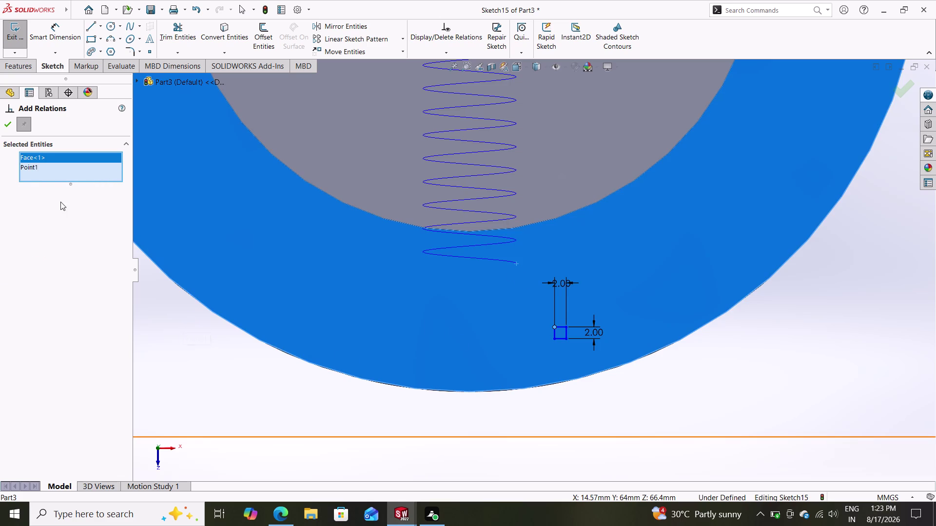
right_click(40, 154)
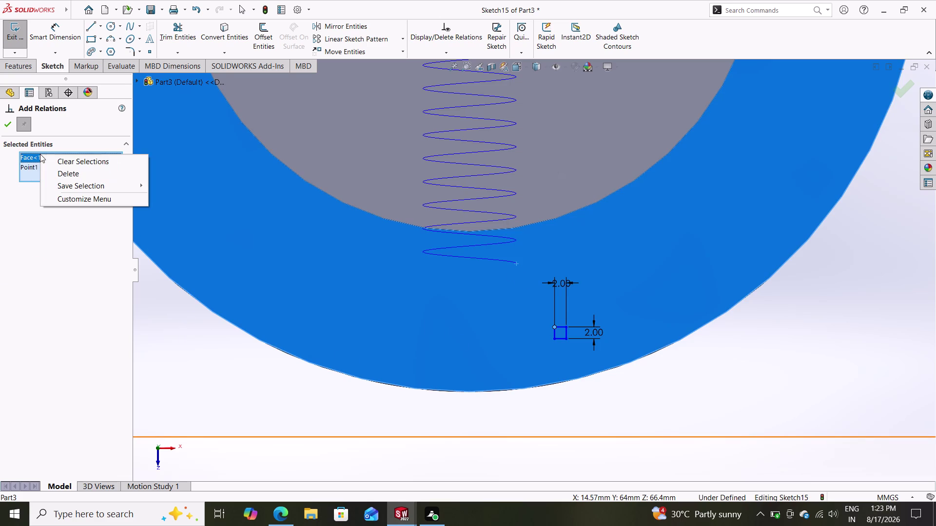
click(54, 169)
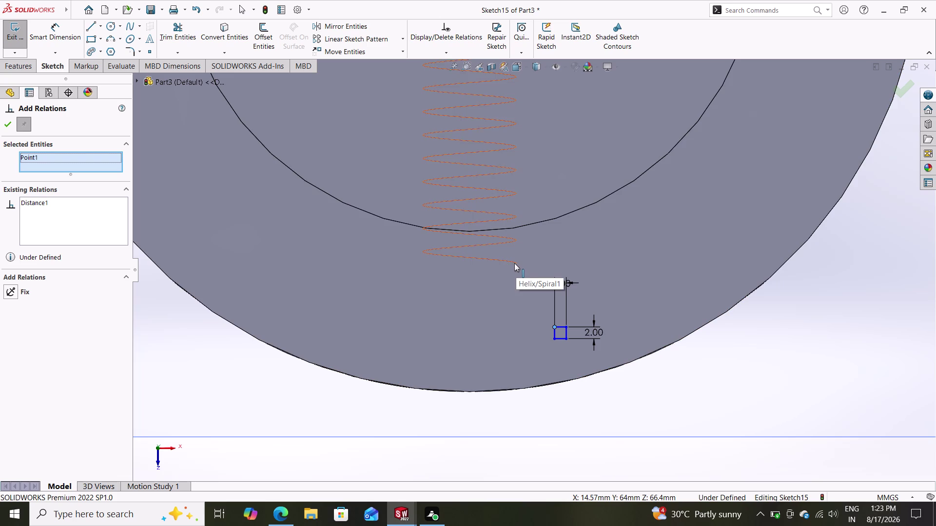
click(514, 263)
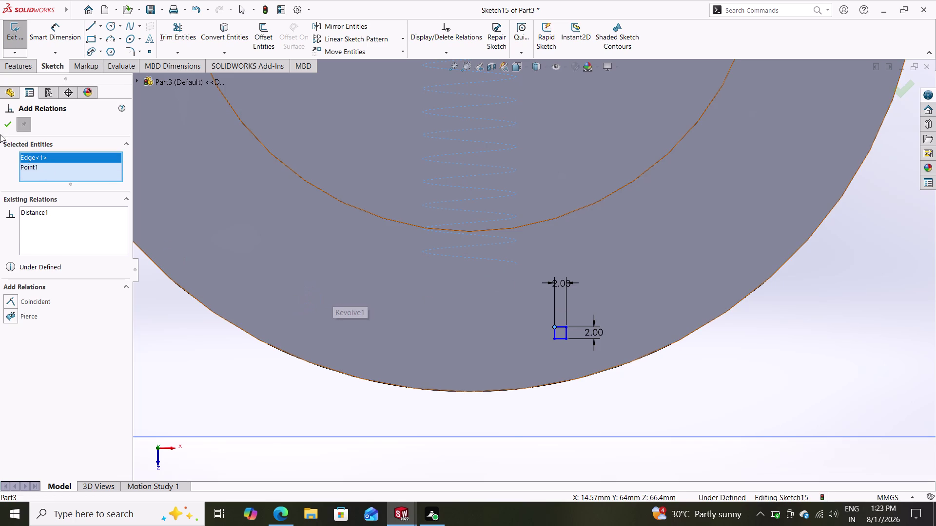
click(13, 315)
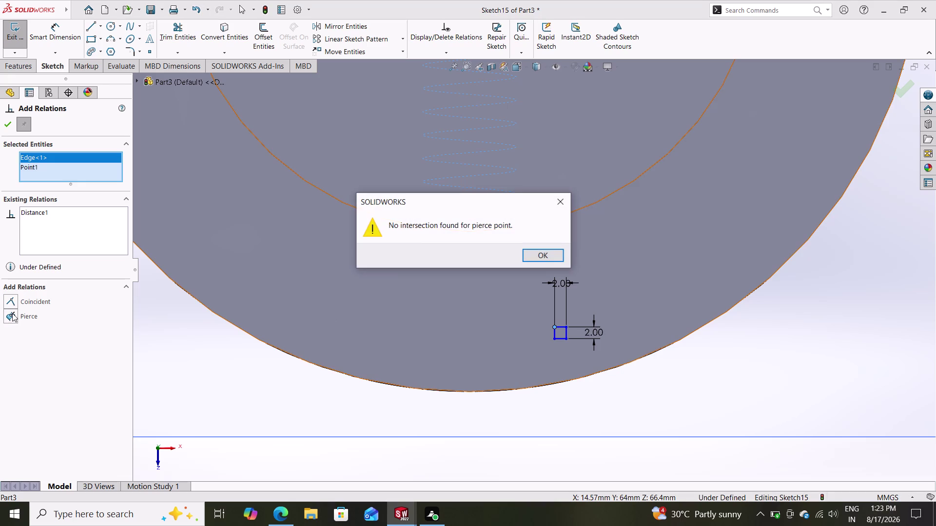
click(536, 255)
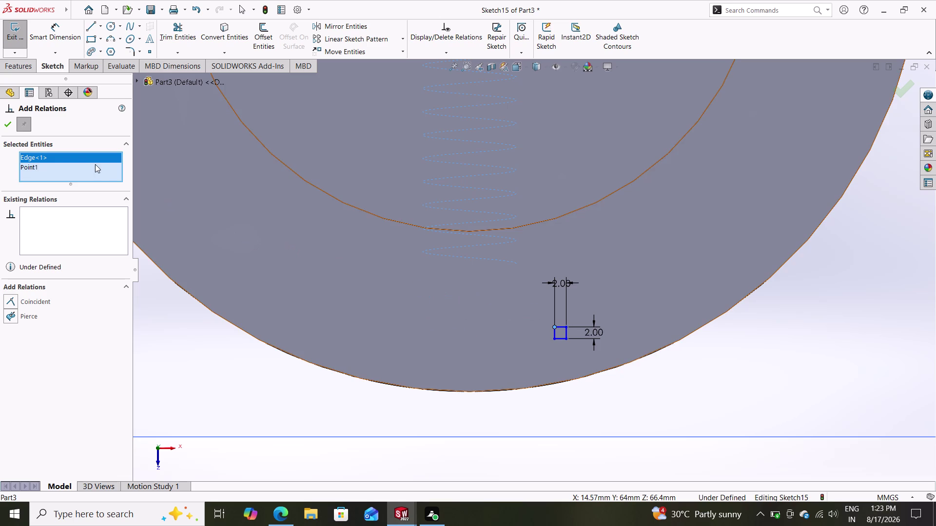
right_click(56, 157)
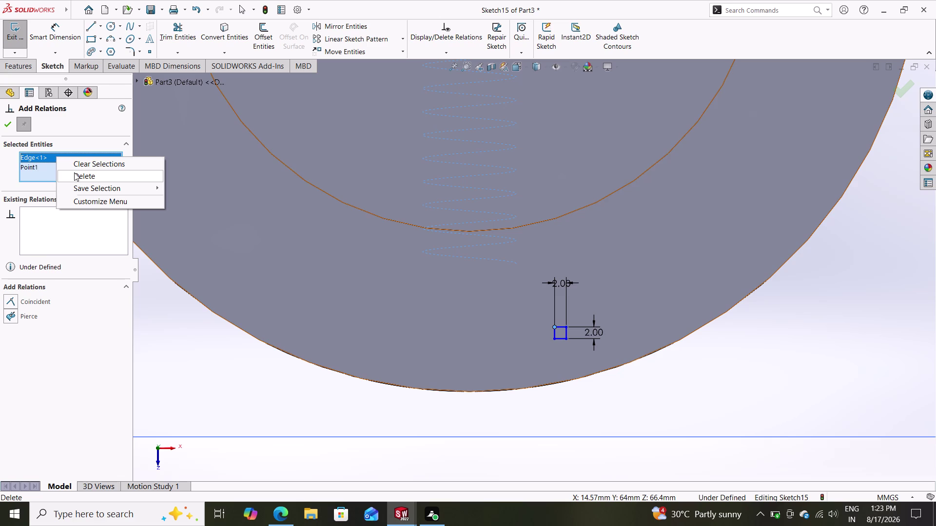
click(74, 173)
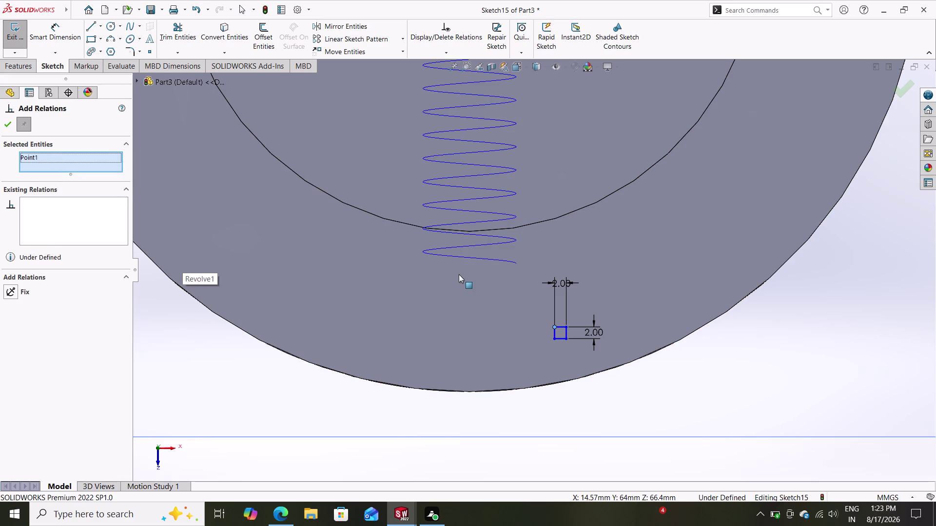
scroll(up, 3)
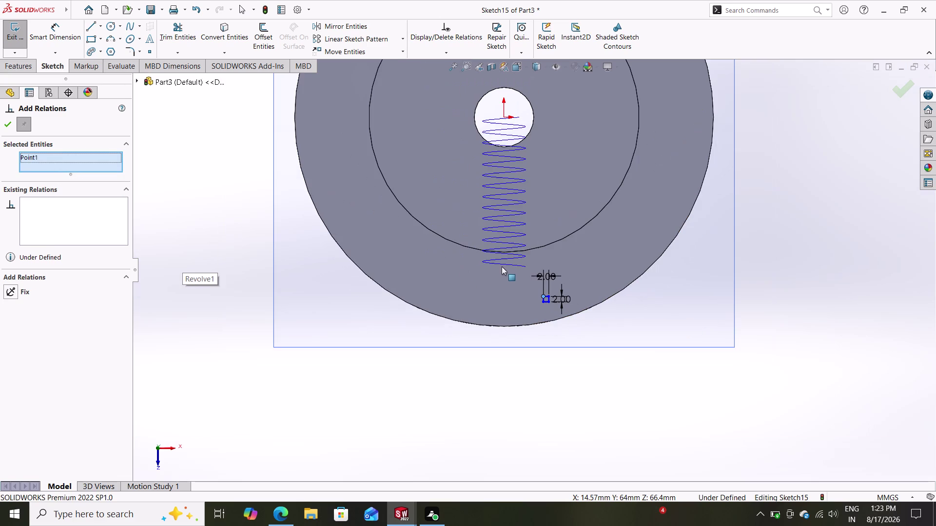
scroll(down, 3)
scroll(down, 3)
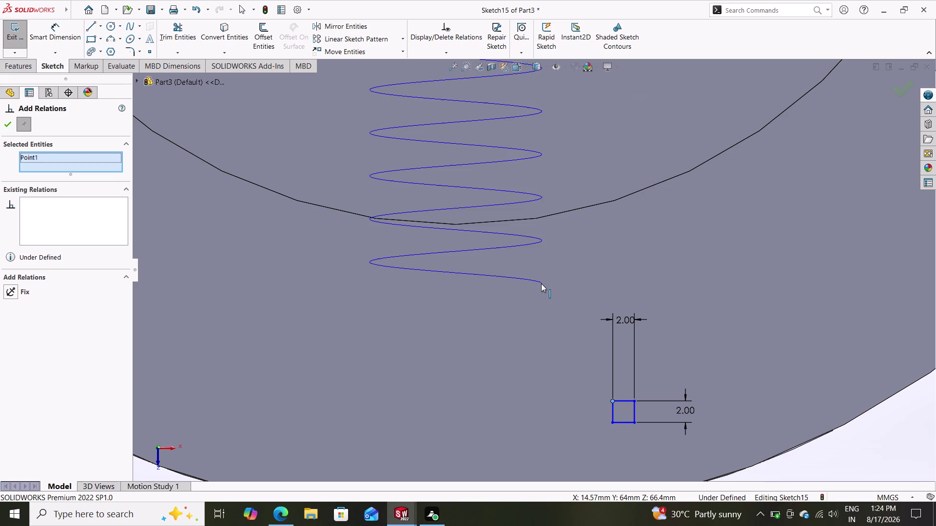
click(541, 283)
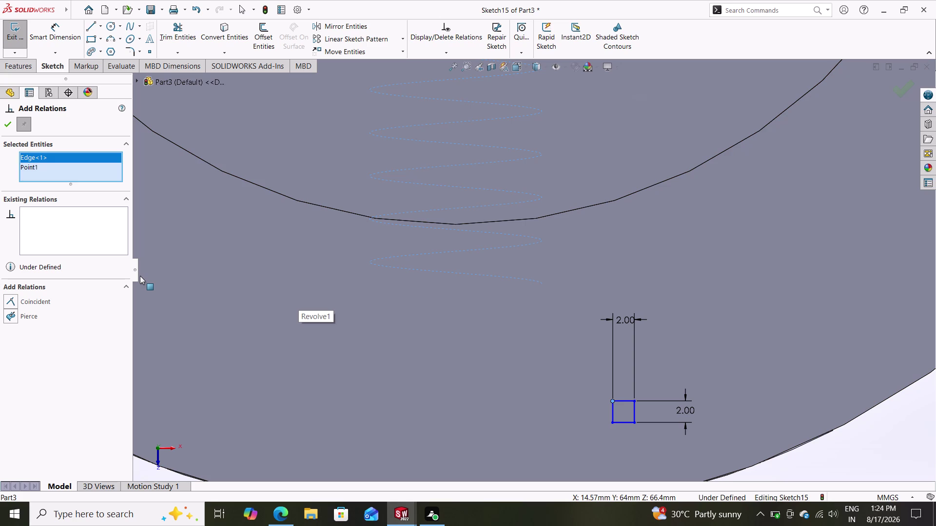
click(32, 319)
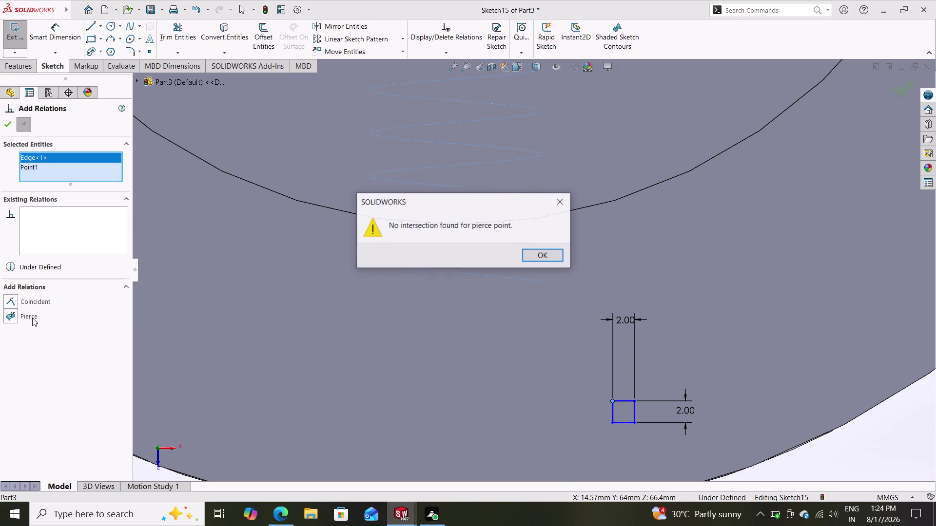
click(547, 258)
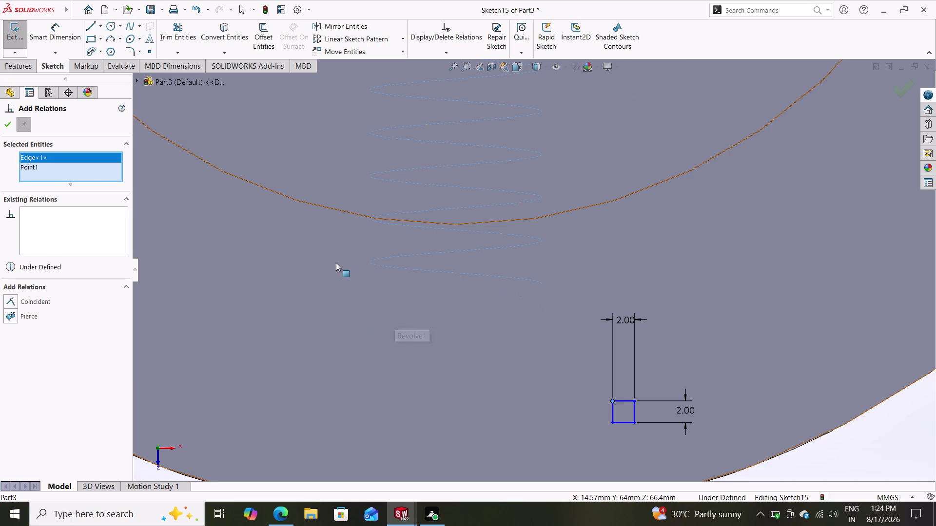
right_click(50, 158)
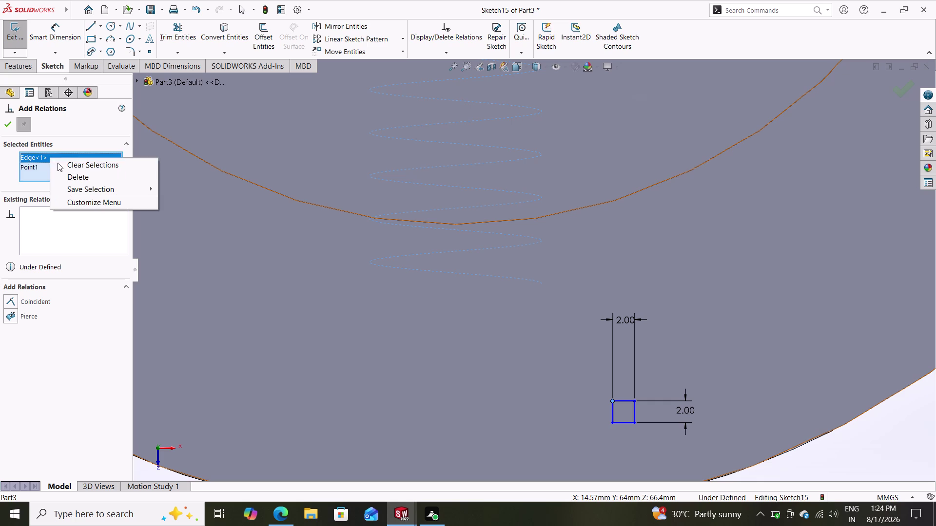
click(73, 181)
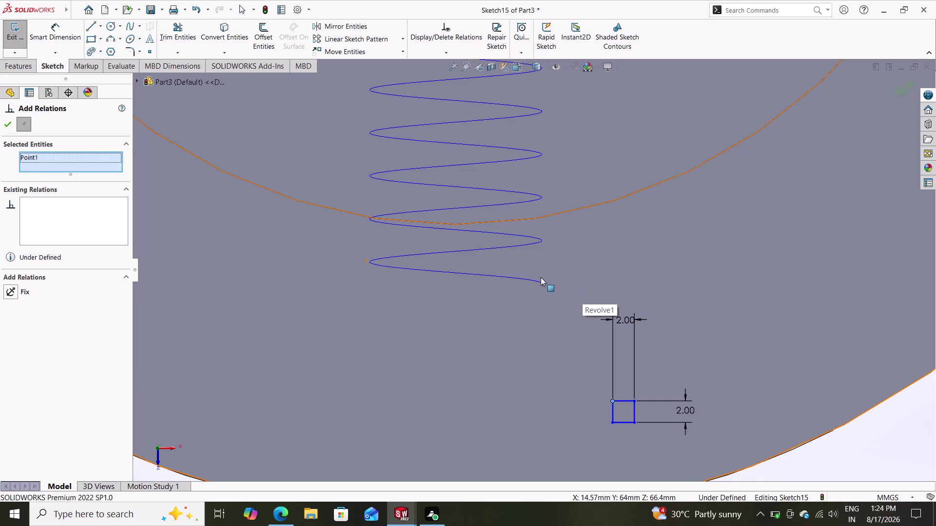
click(537, 280)
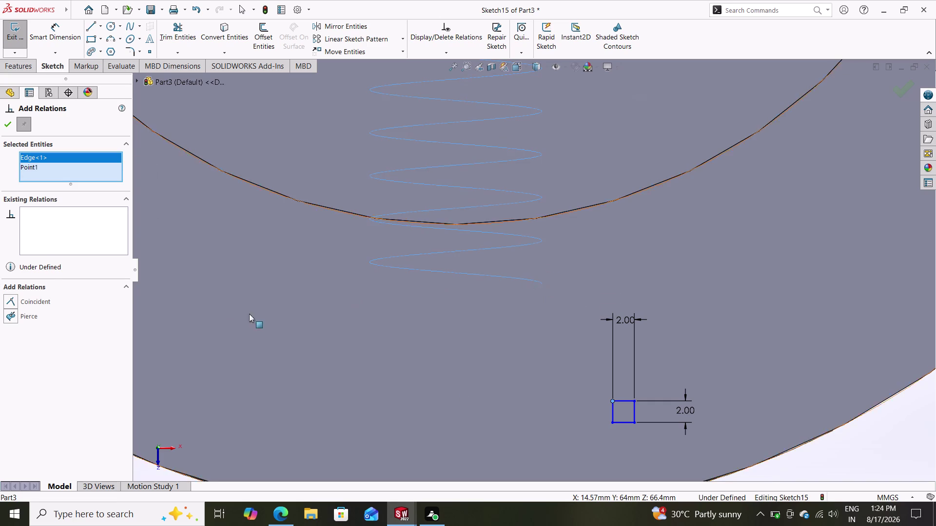
click(3, 123)
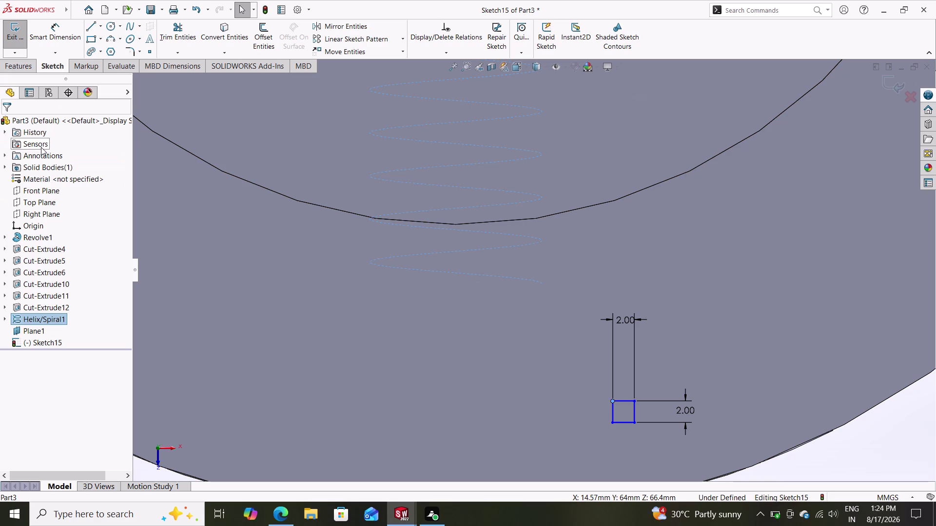
key(ctrl+z)
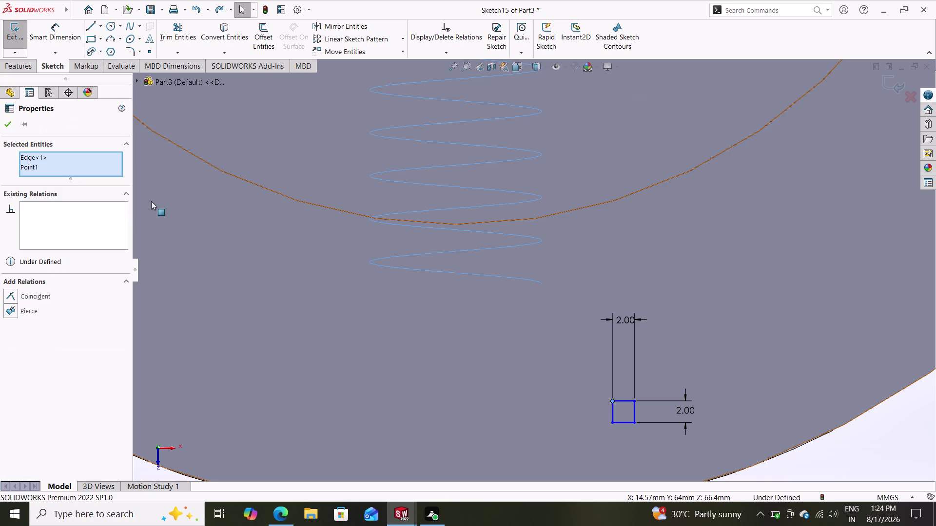
click(26, 313)
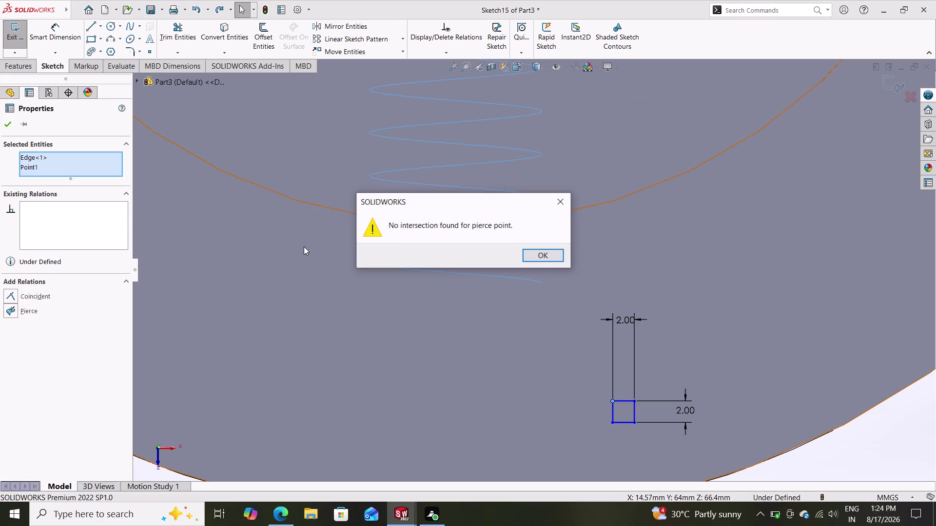
click(542, 250)
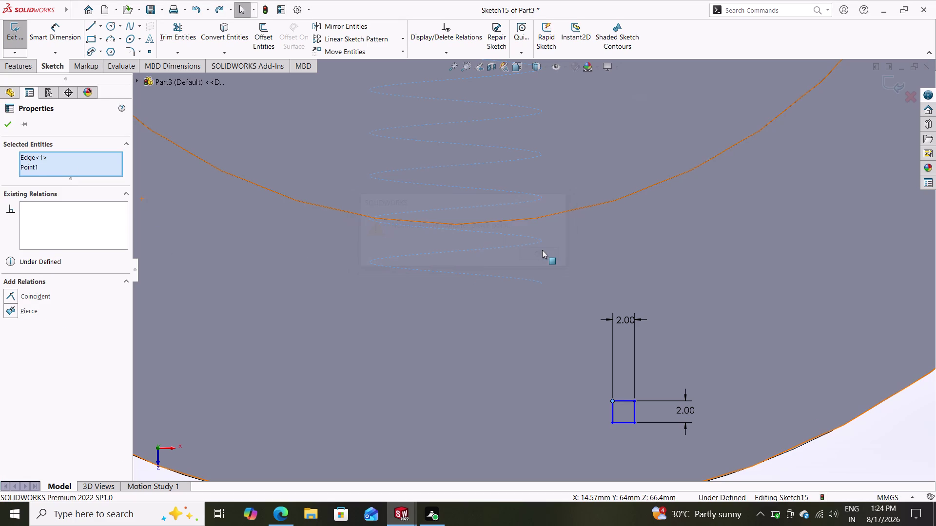
key(Escape)
key(Escape)
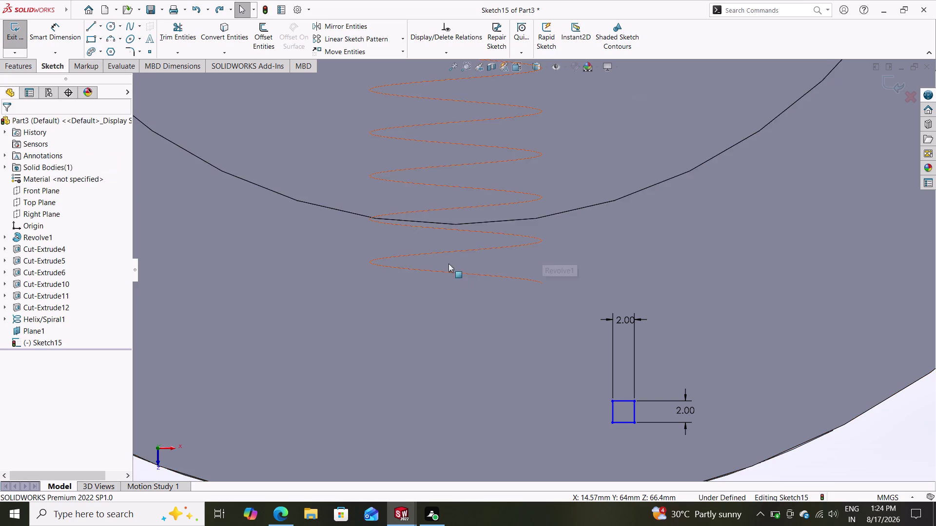
click(448, 53)
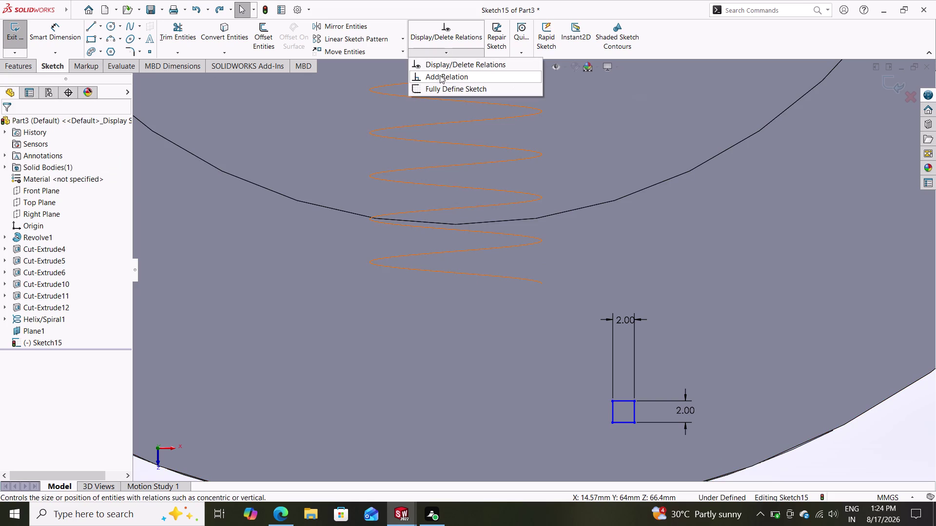
Relate the square's corner point to the helix; Pierce fails, so apply Coincident.
click(439, 76)
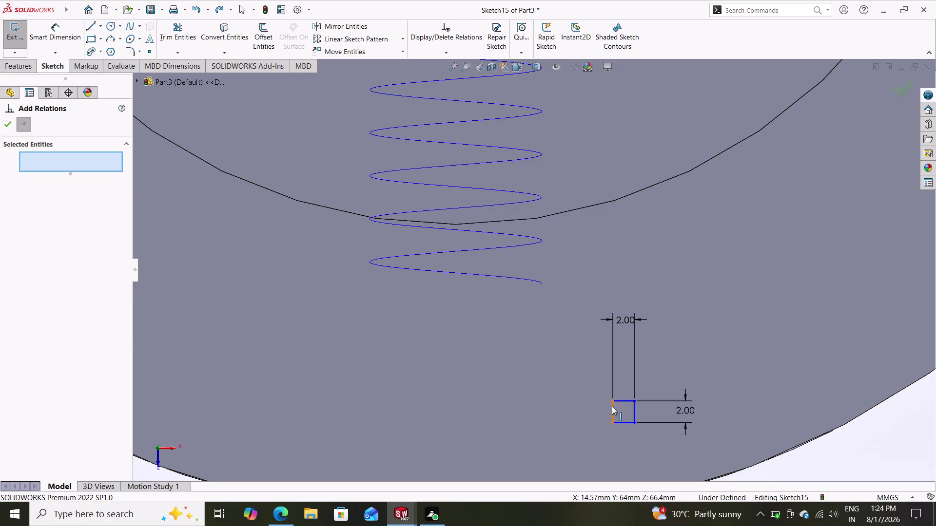
click(613, 403)
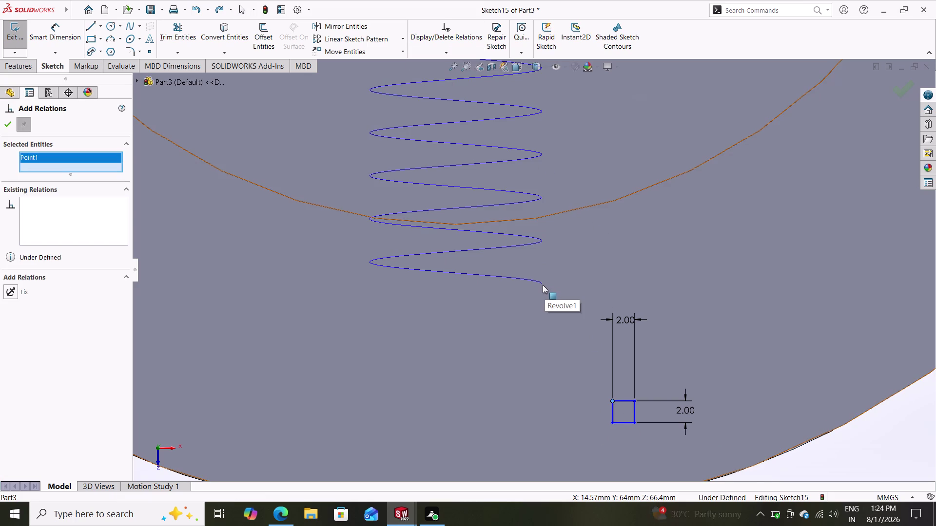
click(541, 284)
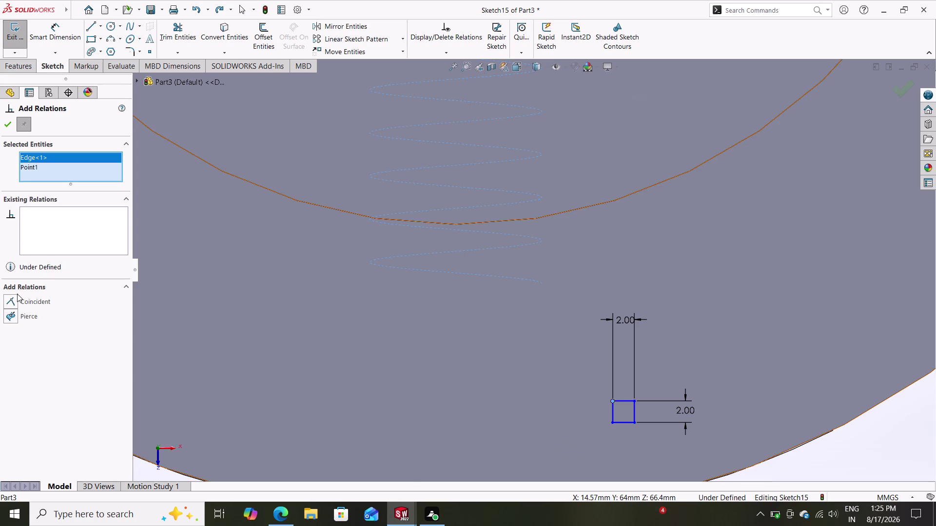
click(16, 313)
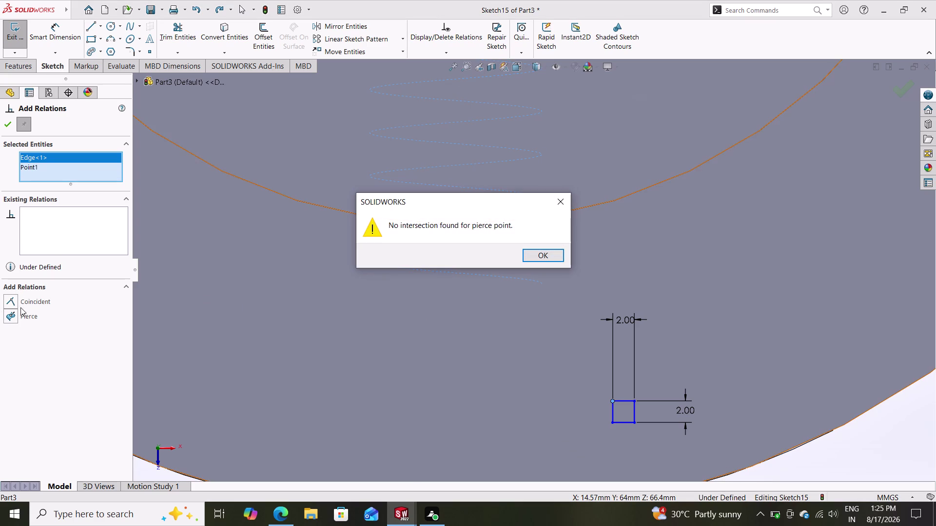
click(547, 256)
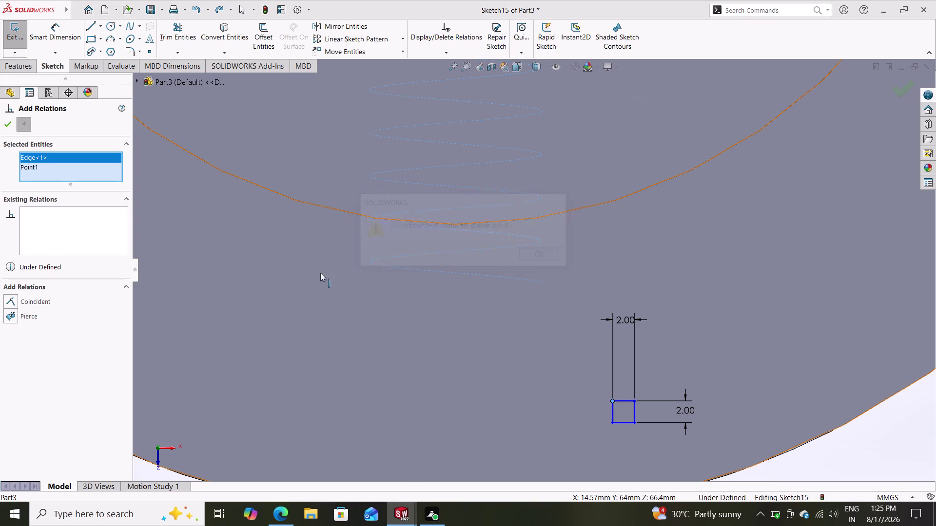
click(26, 299)
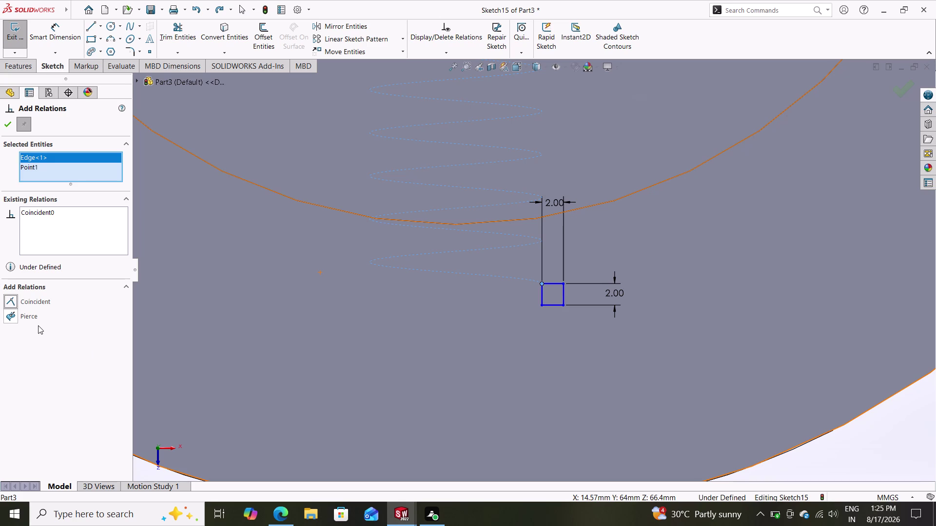
Retry Pierce, then delete the Coincident0 relation from Existing Relations.
click(31, 318)
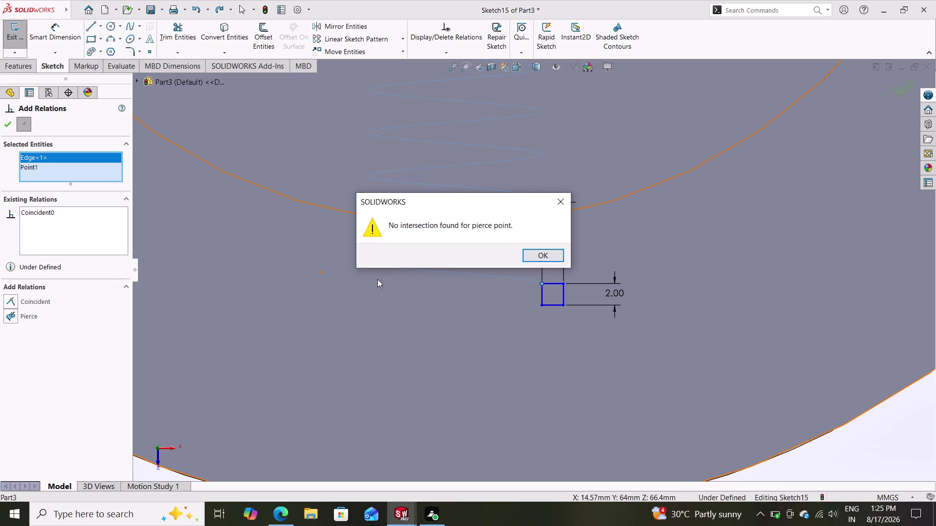
click(533, 254)
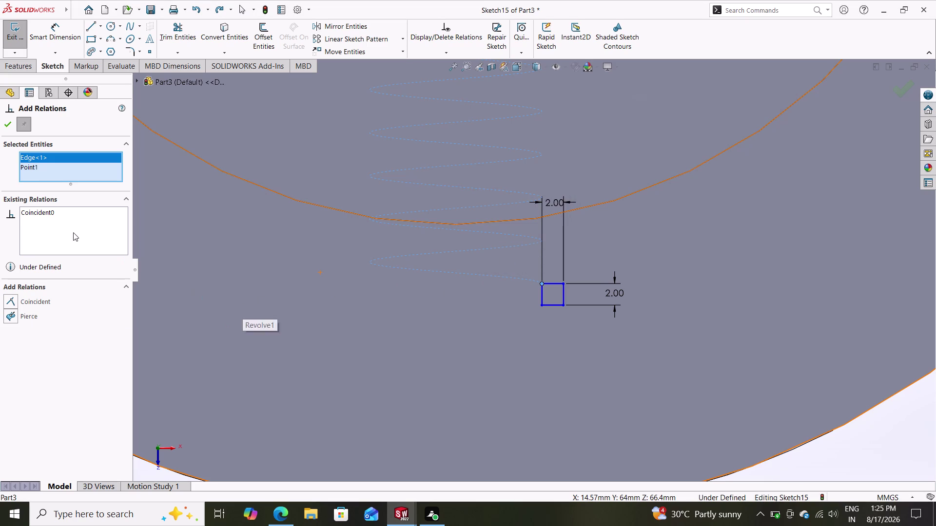
click(42, 212)
right_click(42, 213)
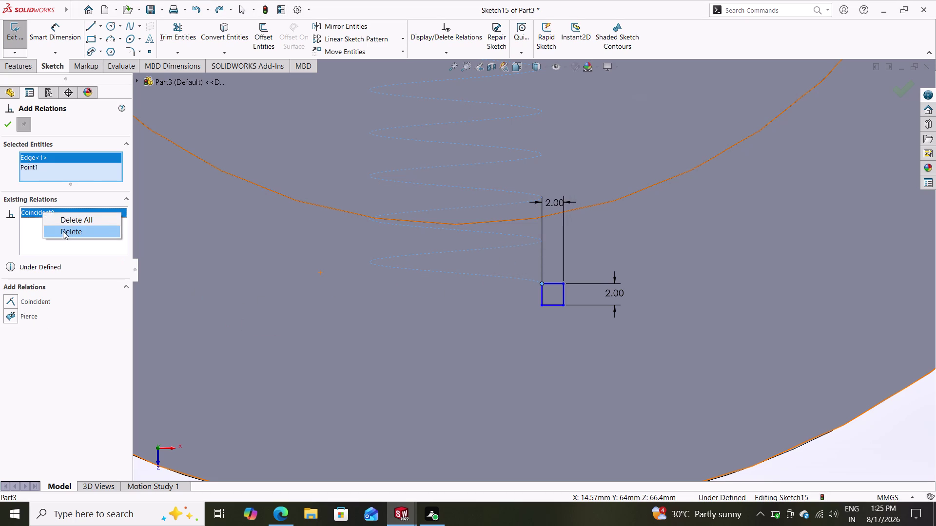
click(64, 234)
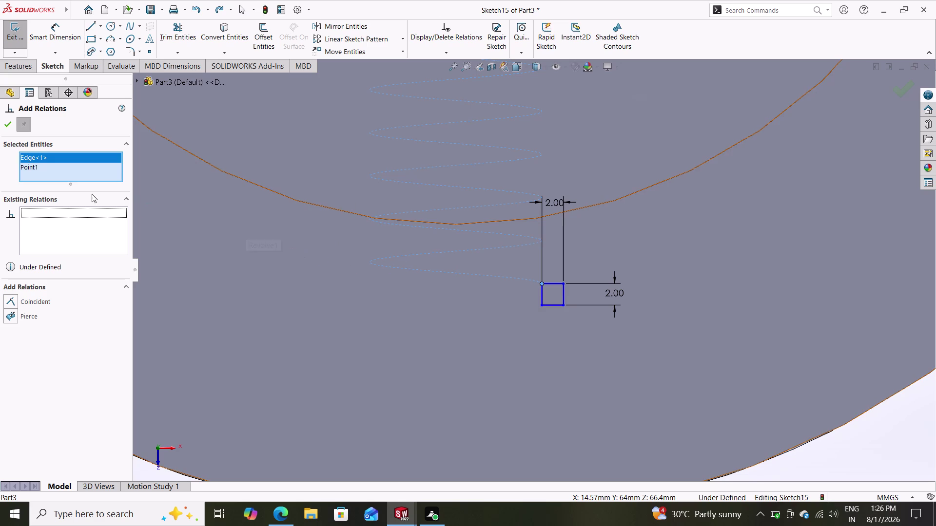
Retry Pierce past the no-intersection warning, then undo the relation deletion.
click(12, 316)
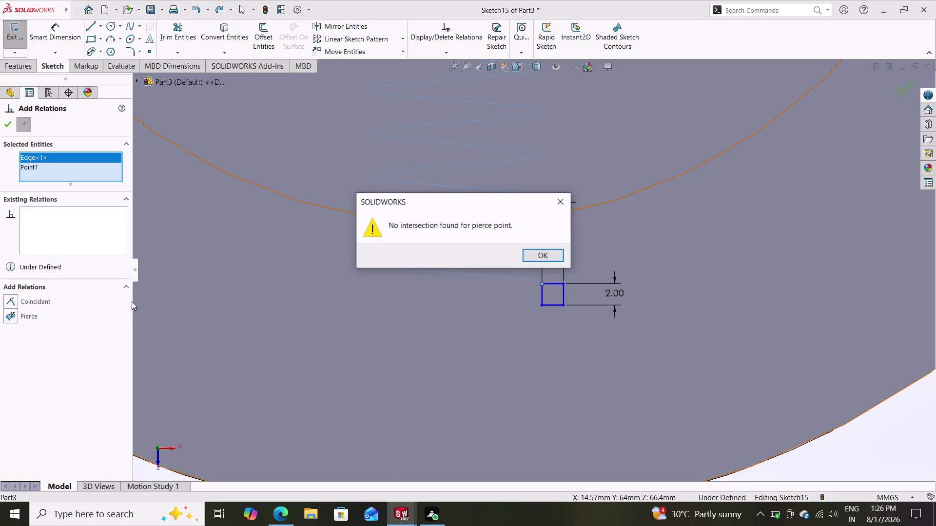
click(545, 250)
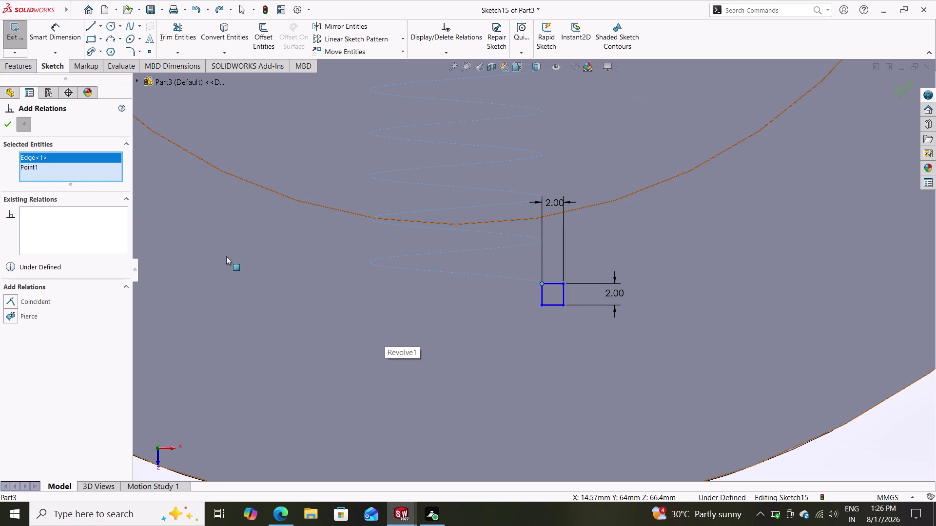
key(ctrl+z)
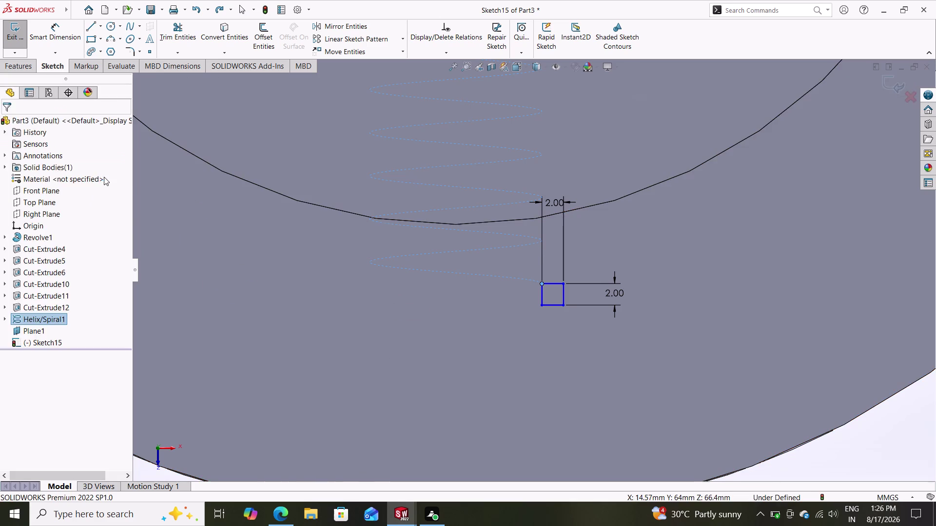
key(z)
key(ctrl+z)
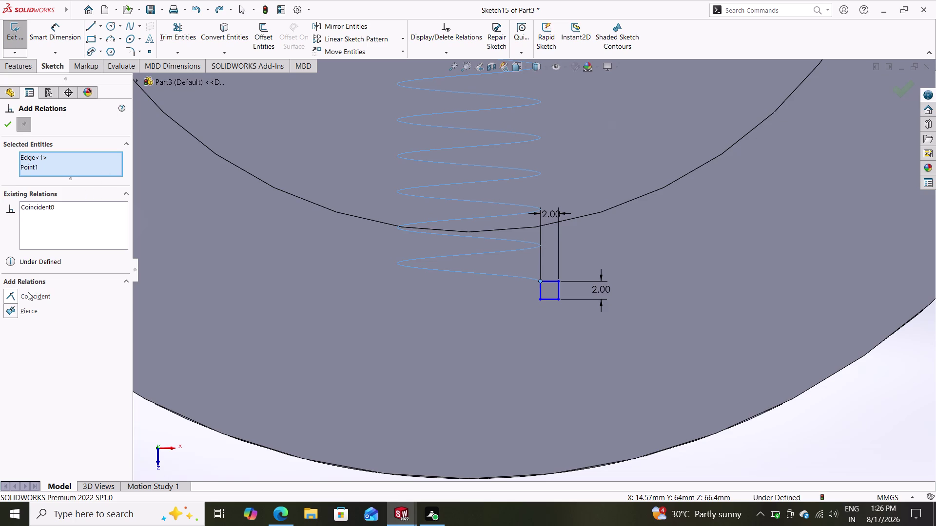
Try Pierce once more, then undo the coincident relation.
click(22, 309)
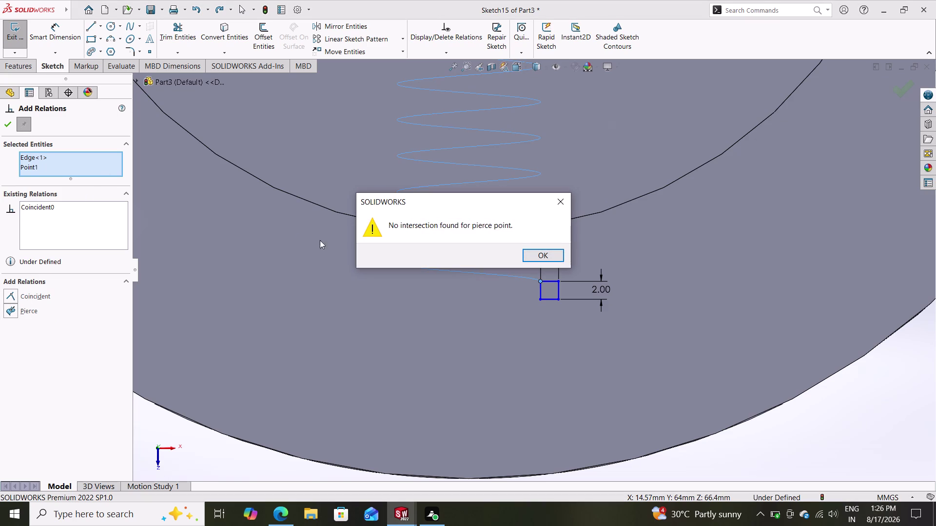
click(528, 256)
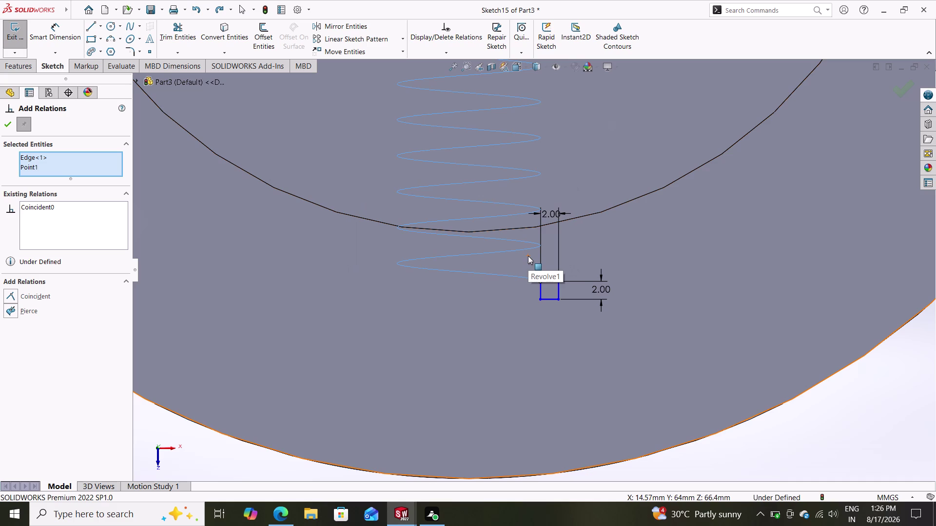
key(ctrl+z)
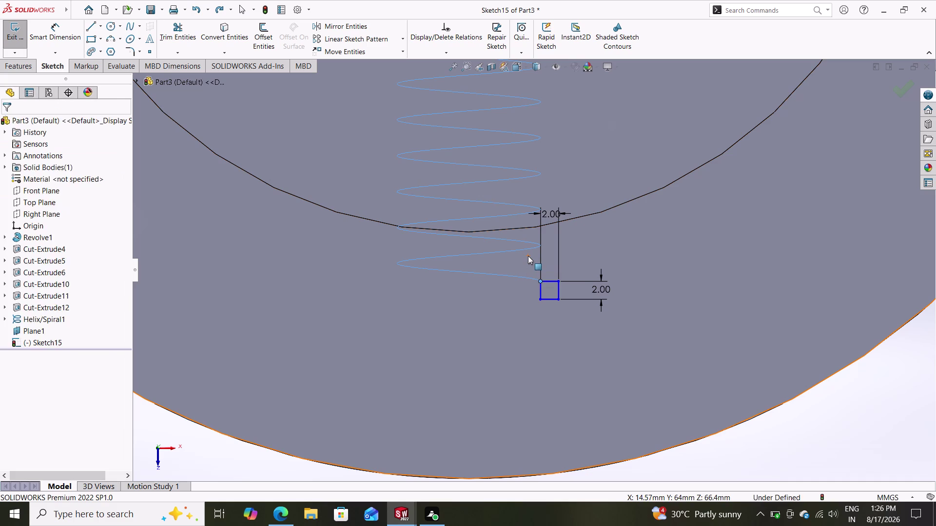
key(ctrl+z)
key(ctrl+z)
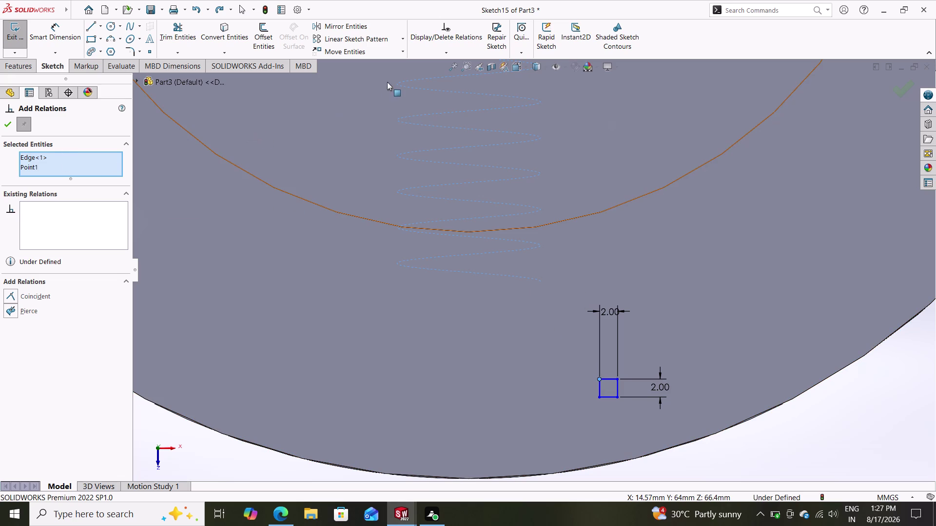
Exit Add Relations, dismiss the low-battery notice, and select the square's corner point.
key(Escape)
key(Escape)
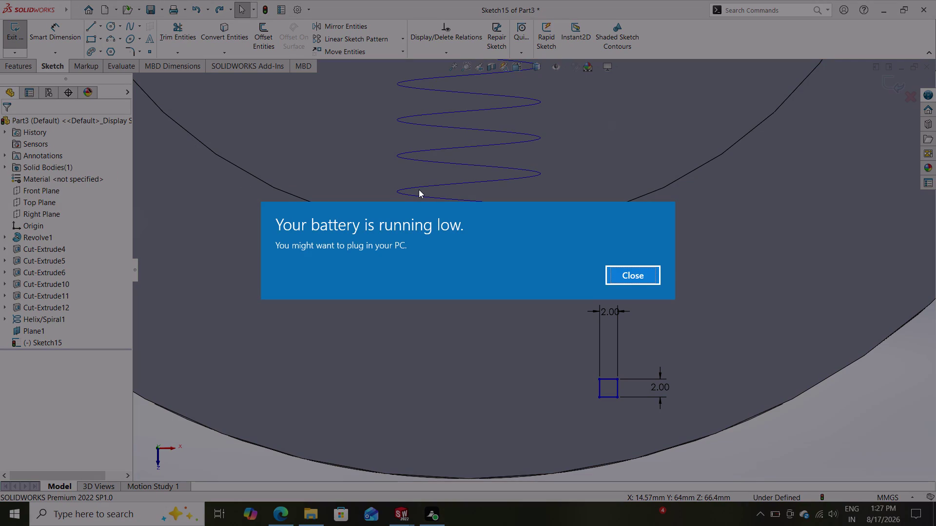
click(640, 280)
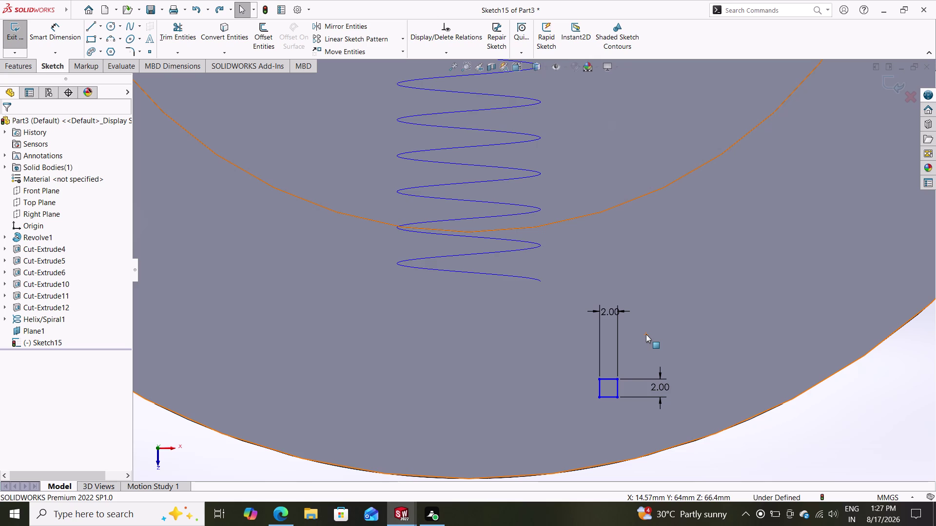
click(599, 379)
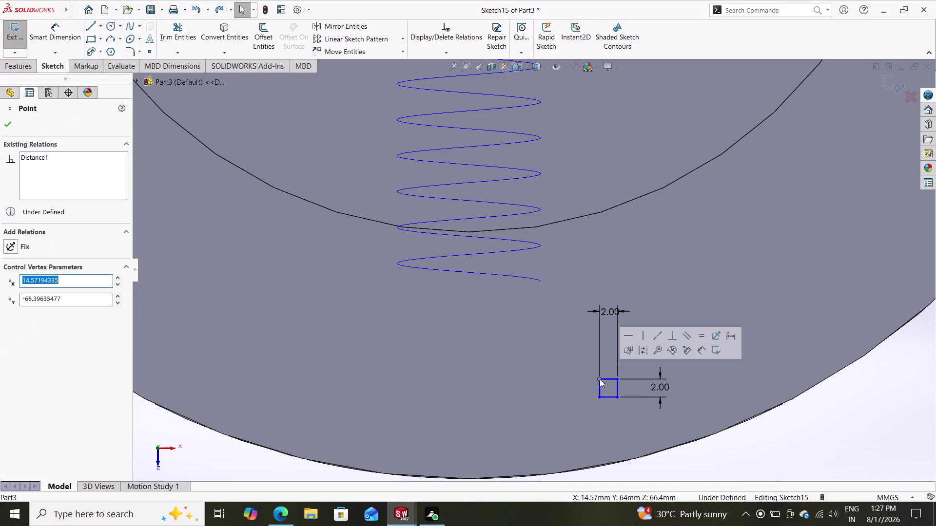
click(541, 280)
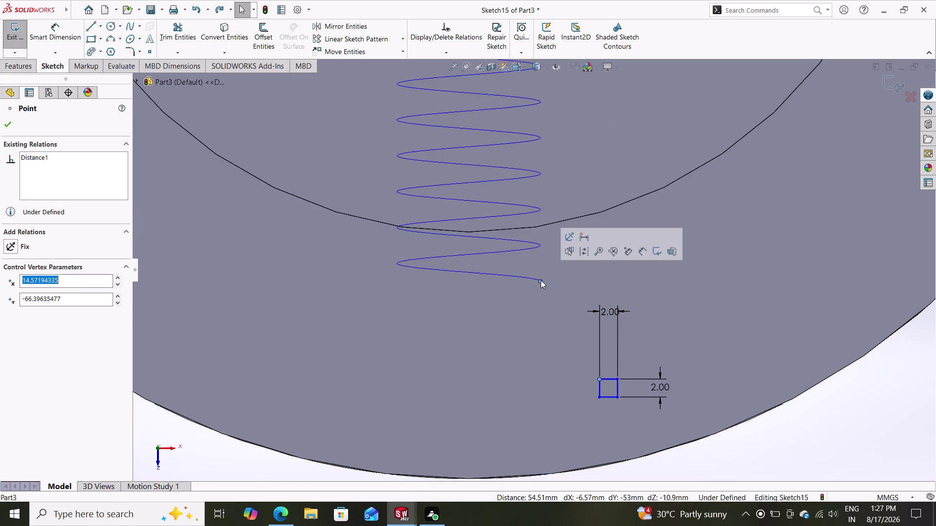
click(599, 380)
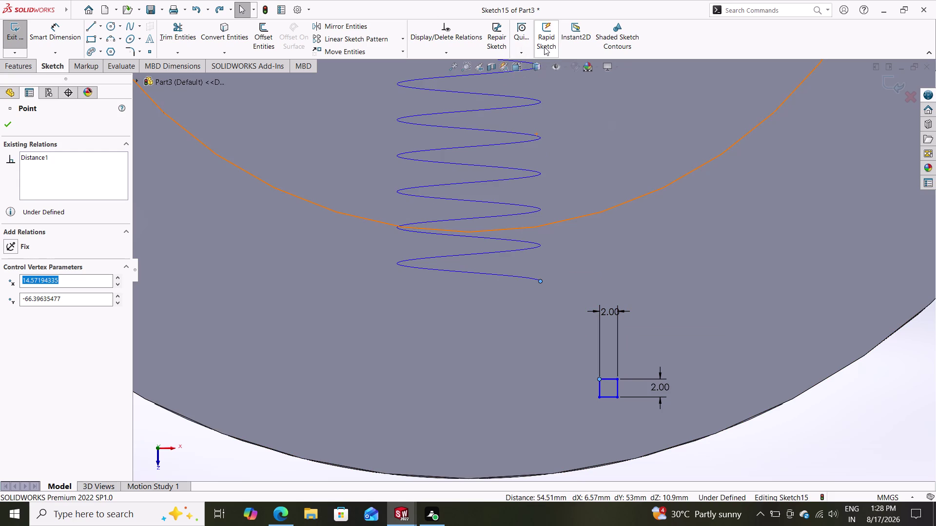
click(462, 50)
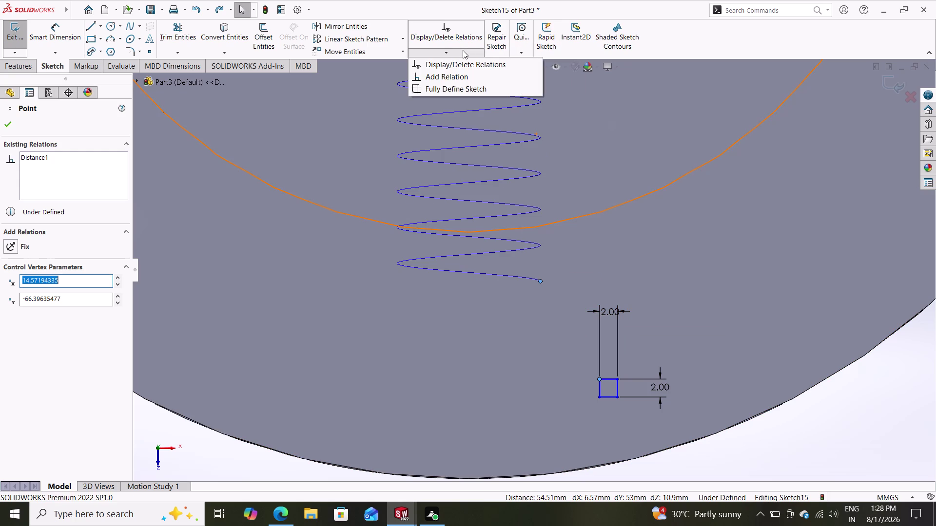
click(458, 78)
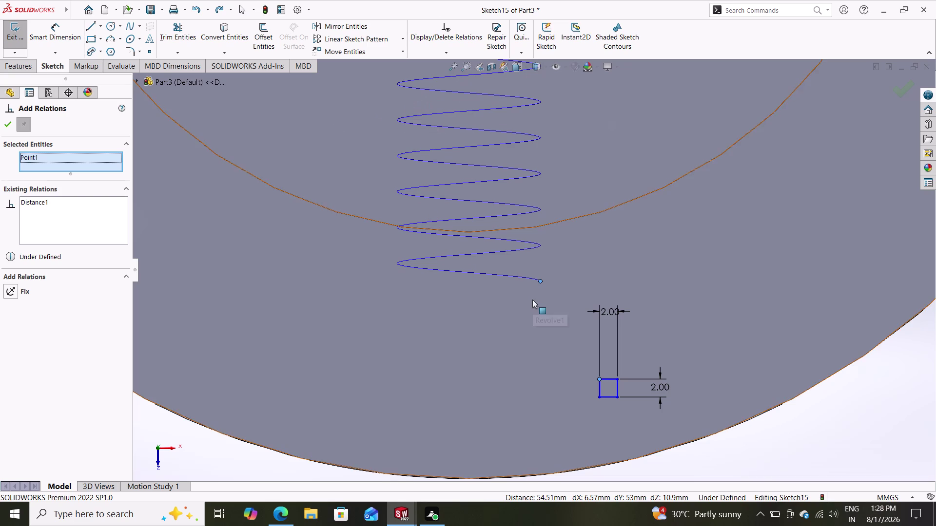
click(539, 282)
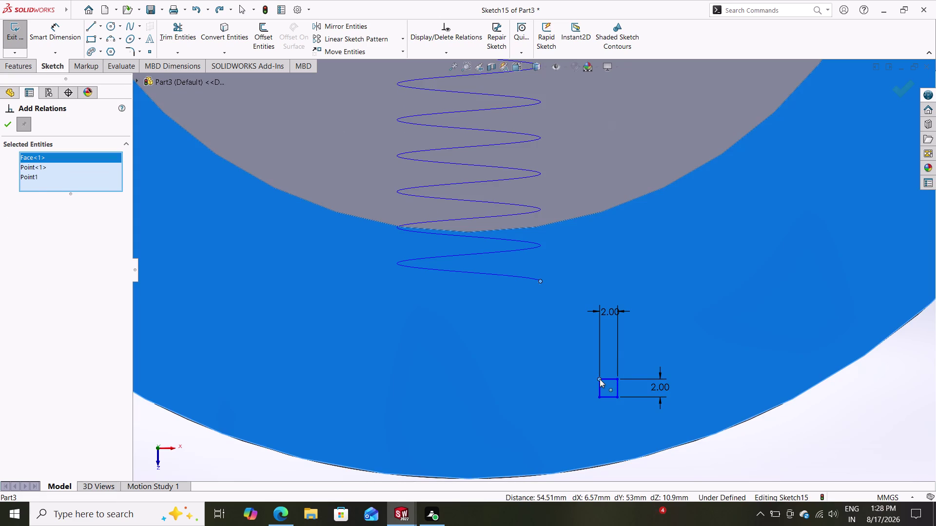
click(599, 379)
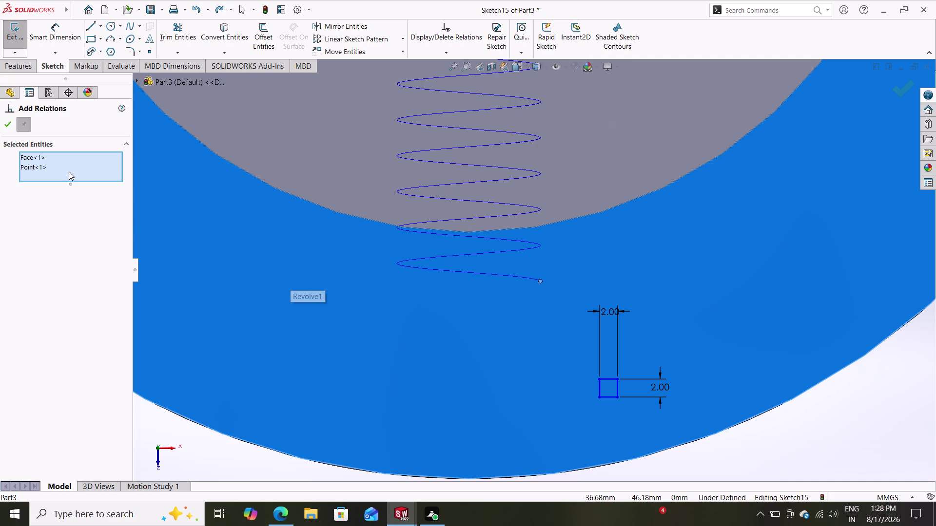
right_click(37, 159)
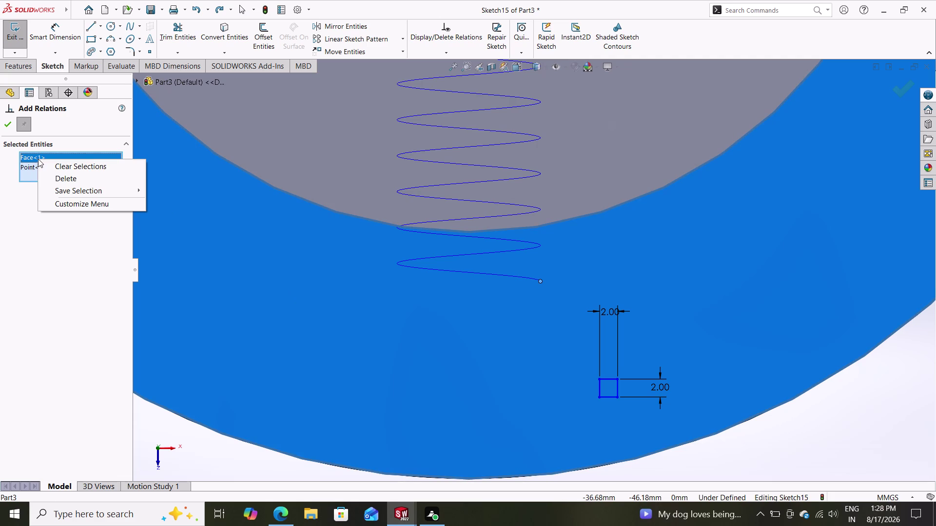
click(52, 177)
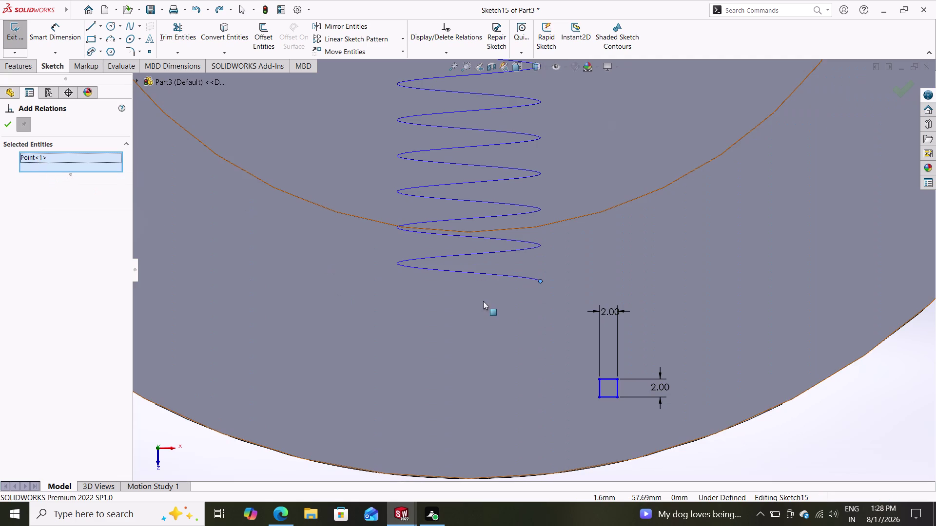
click(600, 379)
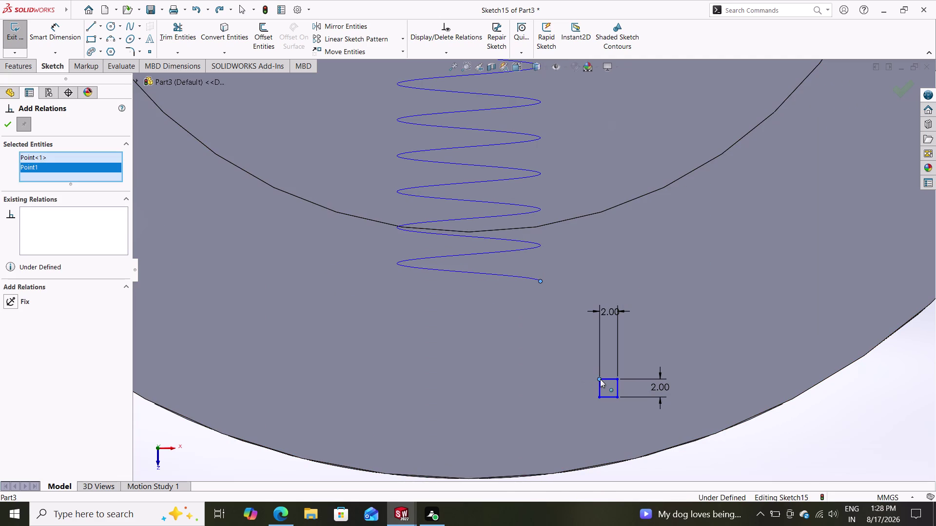
click(540, 281)
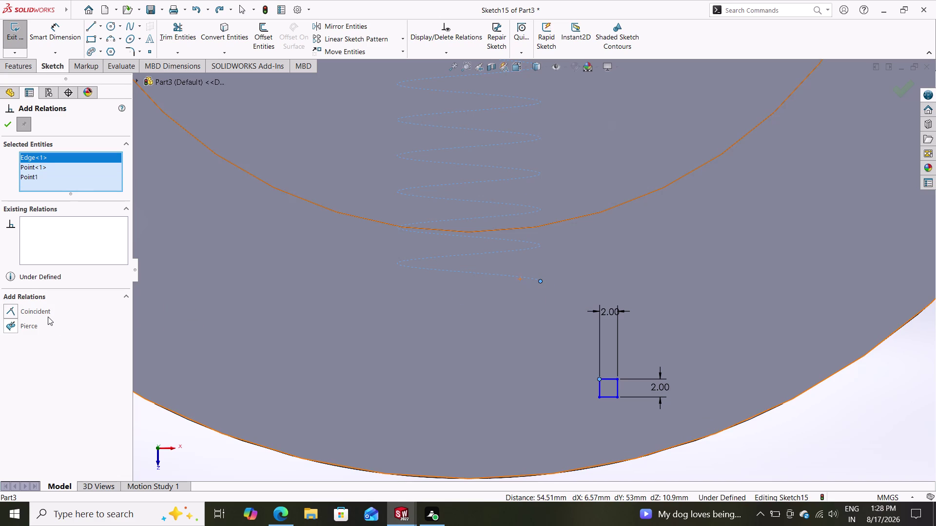
click(30, 324)
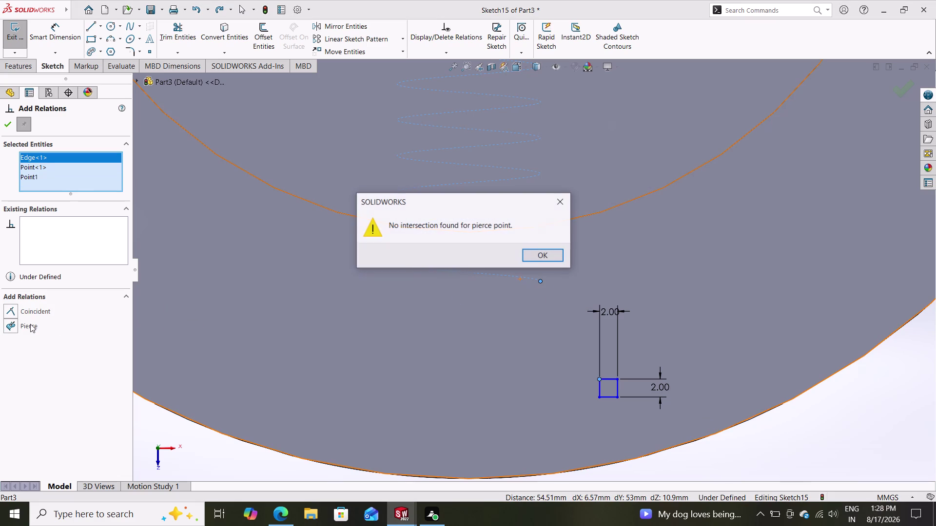
click(539, 258)
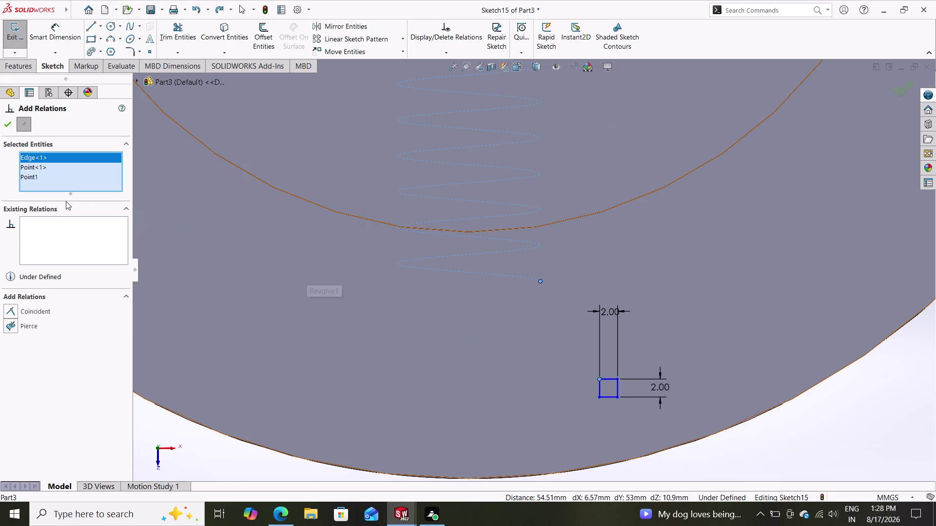
right_click(47, 169)
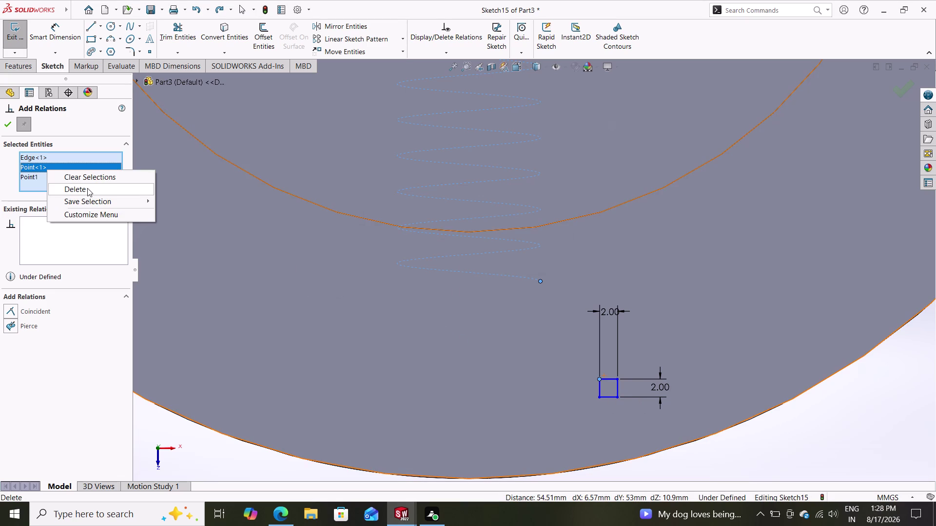
click(87, 189)
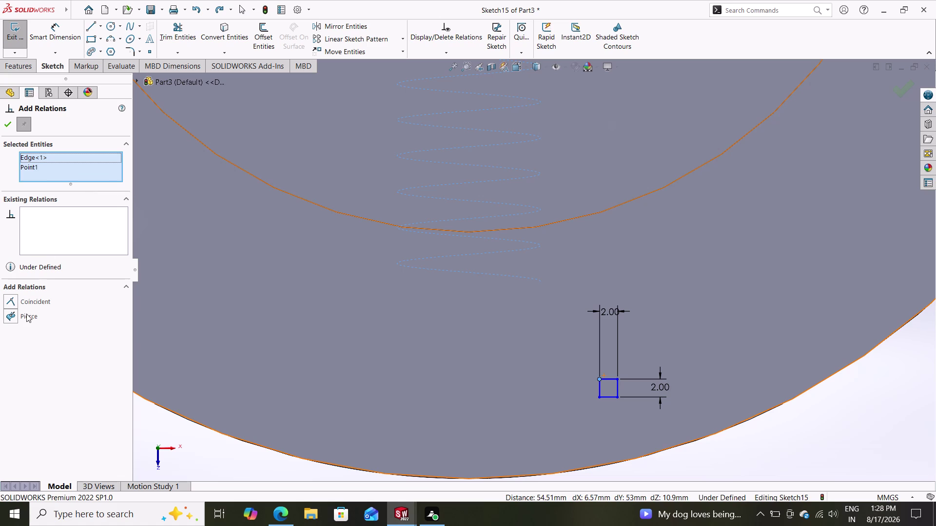
click(26, 313)
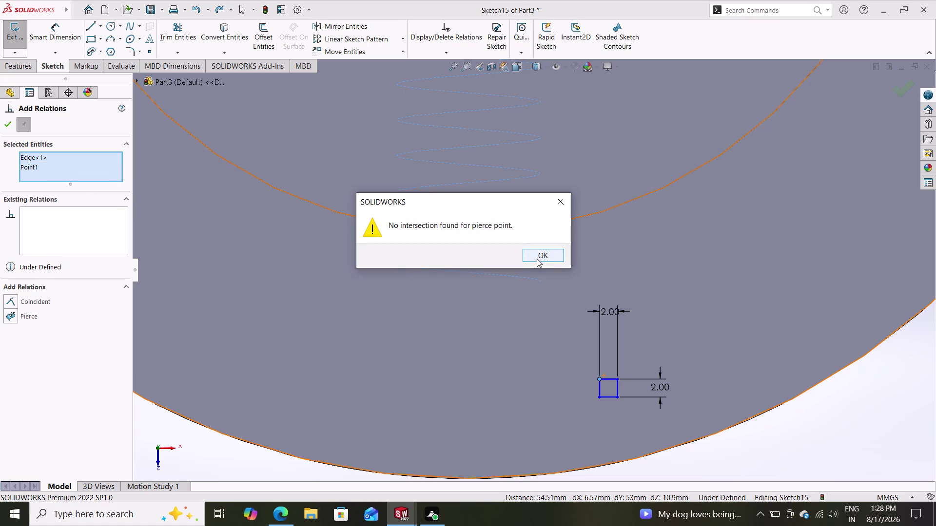
click(537, 257)
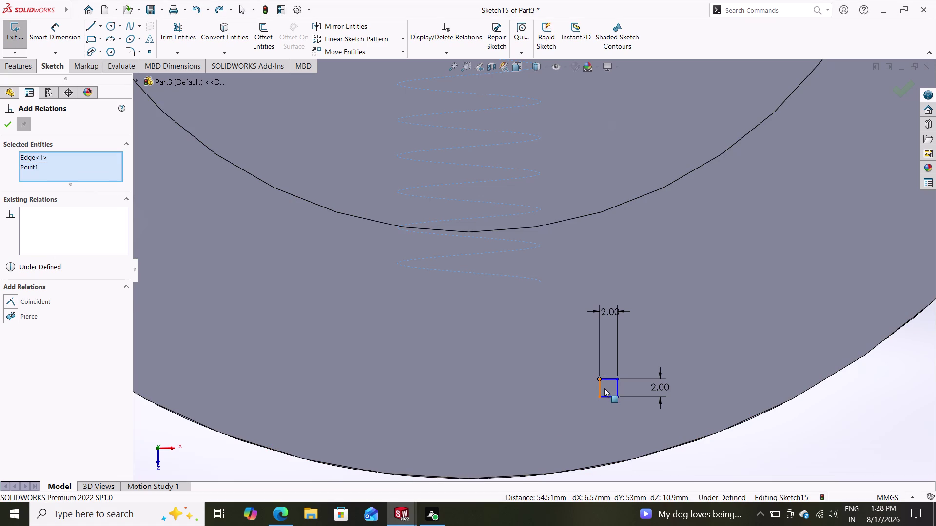
drag(604, 388, 600, 376)
click(600, 375)
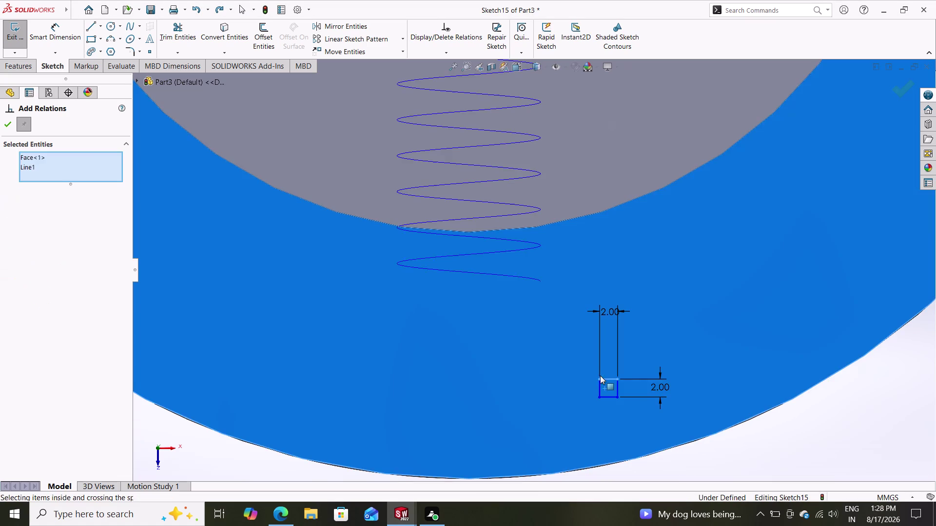
key(Escape)
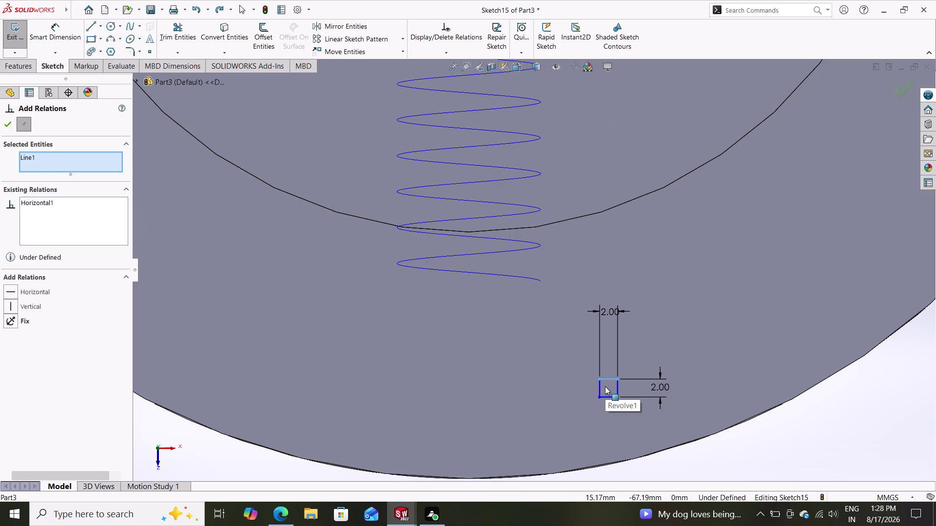
double_click(605, 387)
key(Escape)
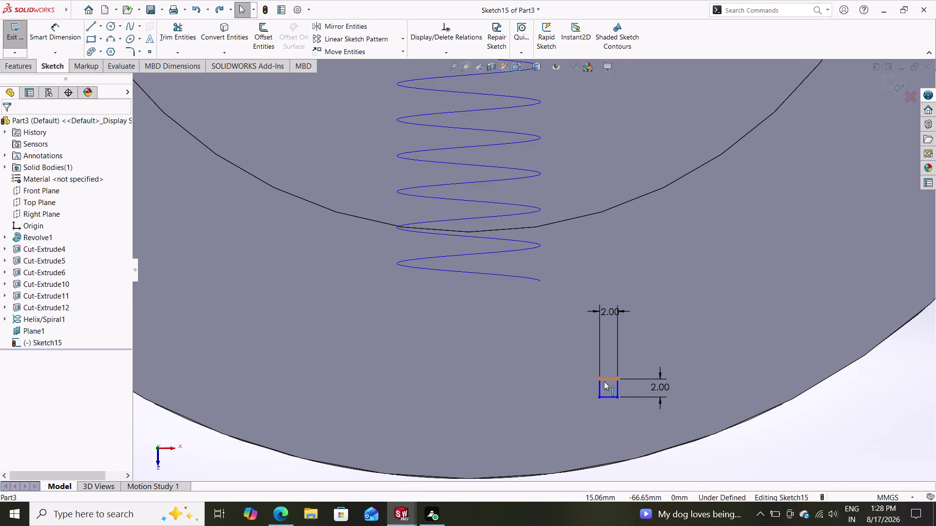
double_click(598, 384)
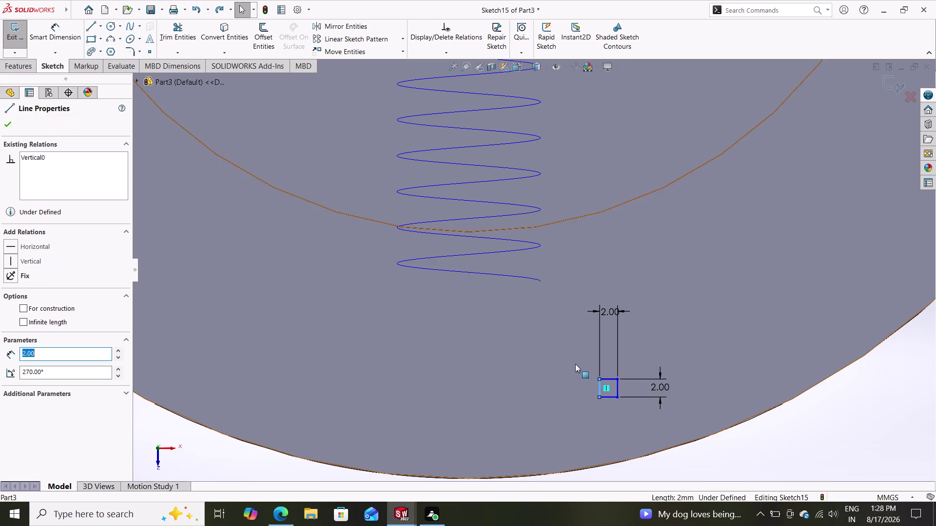
Drag the square's corner onto the helix's lower end point so it snaps coincident.
key(Escape)
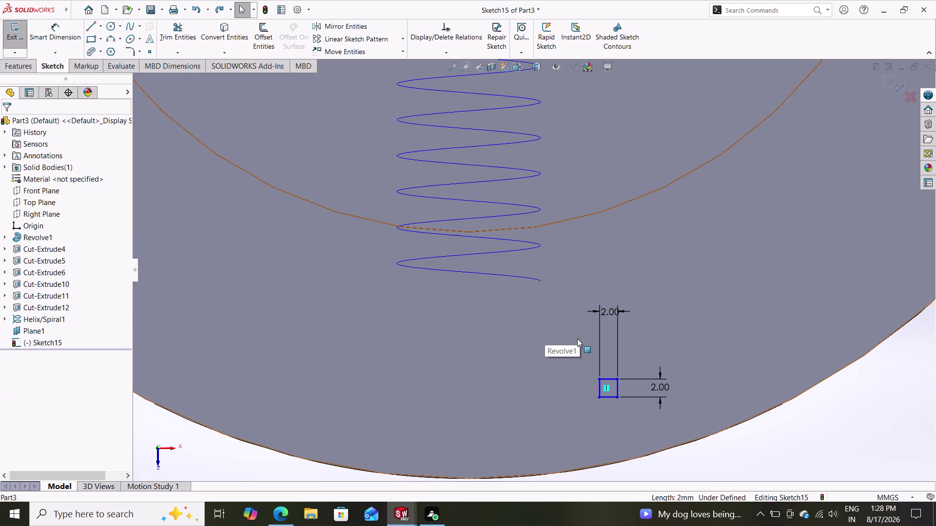
drag(598, 378, 569, 345)
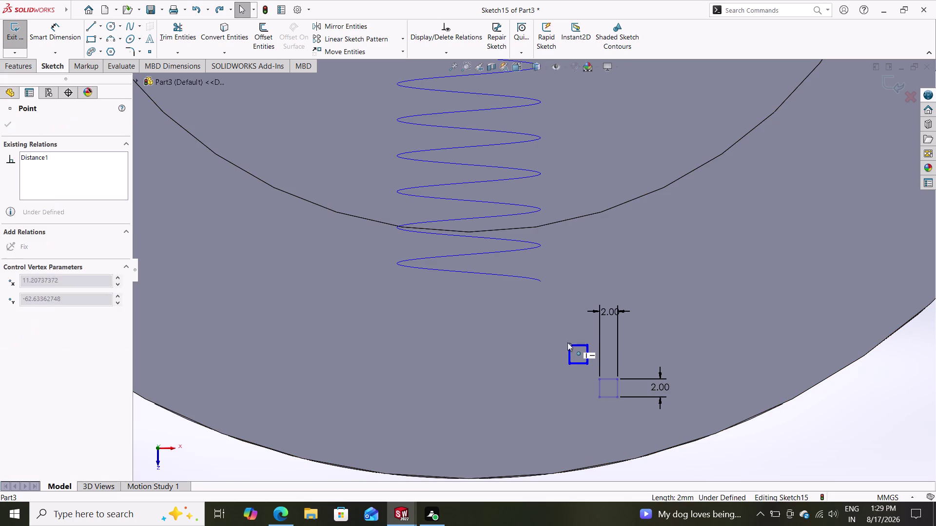
drag(568, 345, 541, 290)
drag(541, 291, 544, 277)
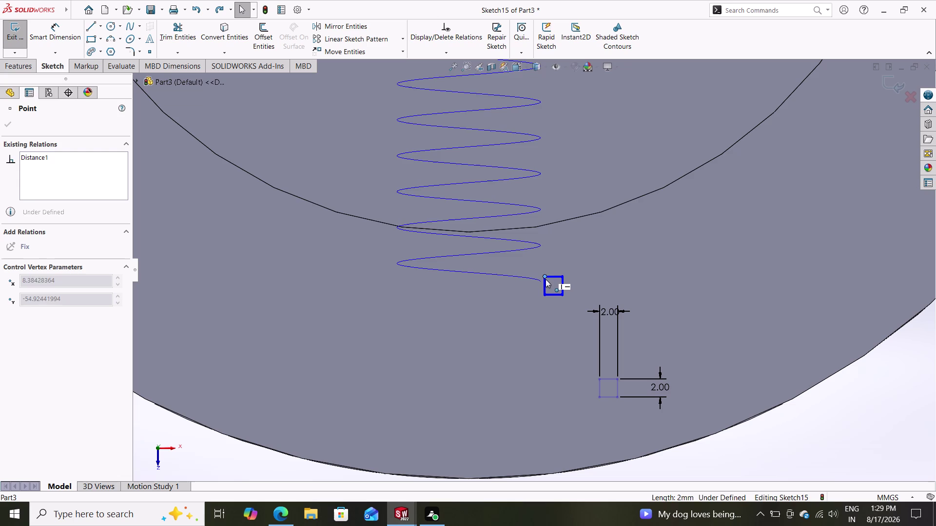
drag(545, 277, 542, 285)
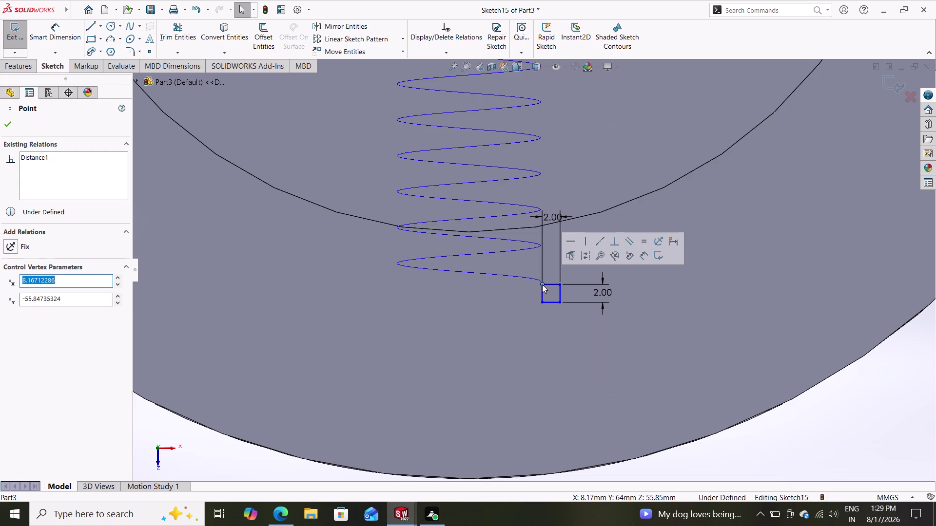
click(542, 284)
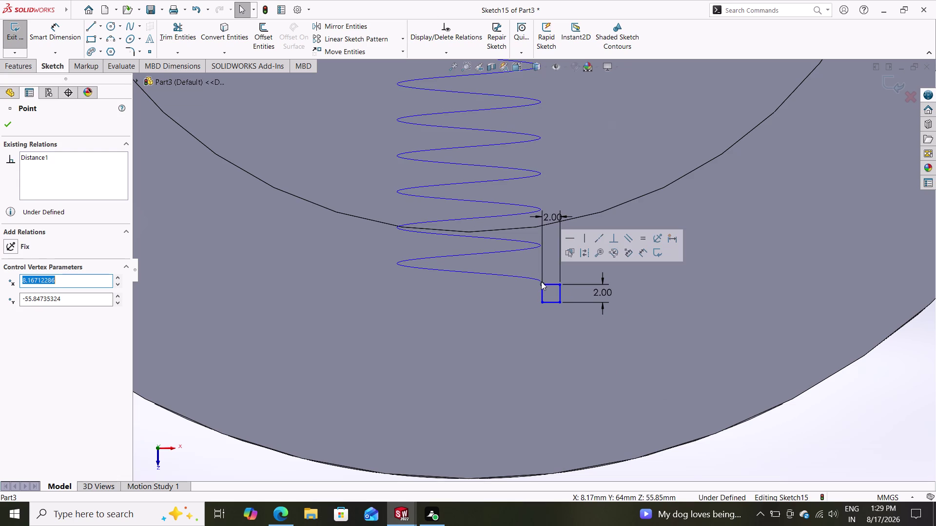
click(541, 283)
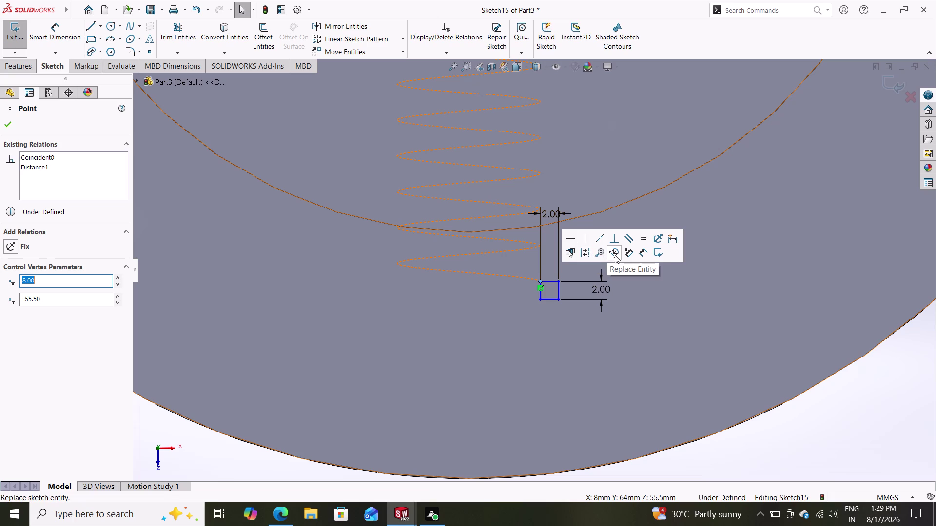
Finish editing the corner point and open the Display/Delete Relations dropdown.
key(Escape)
key(Escape)
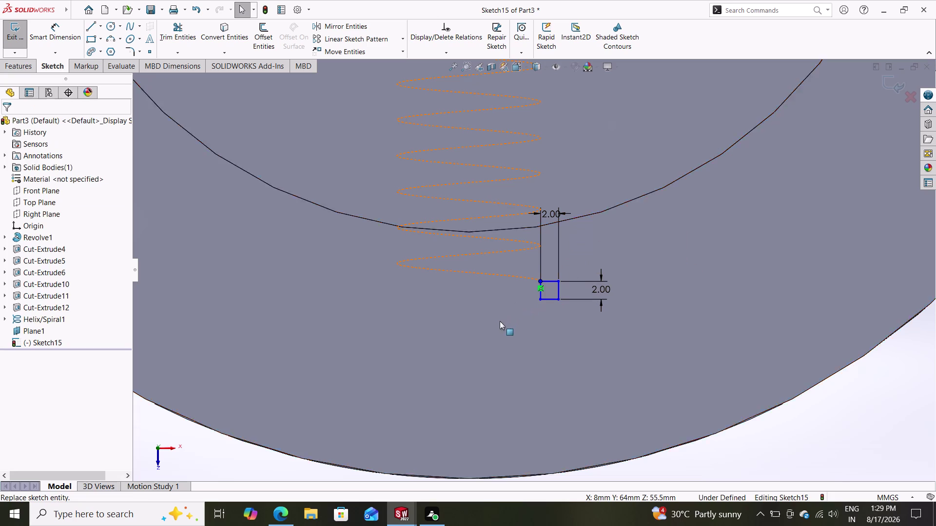
key(Escape)
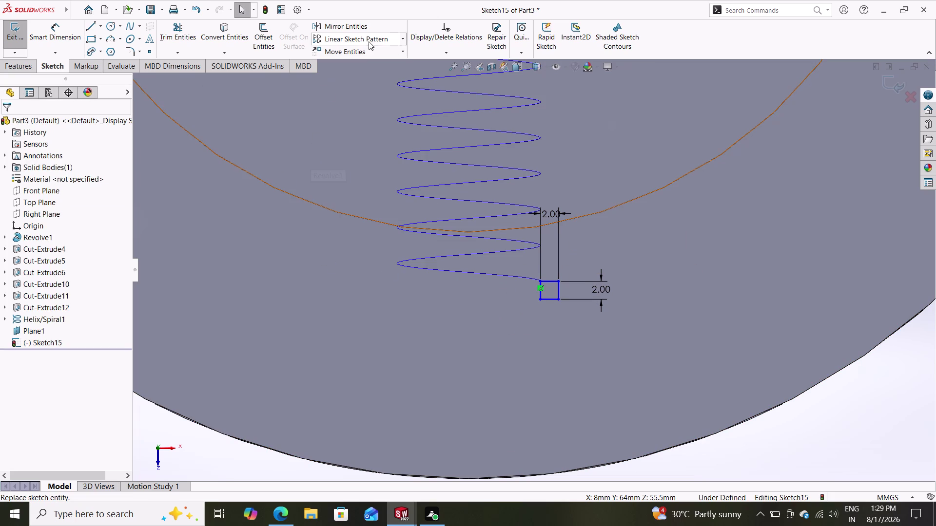
click(432, 52)
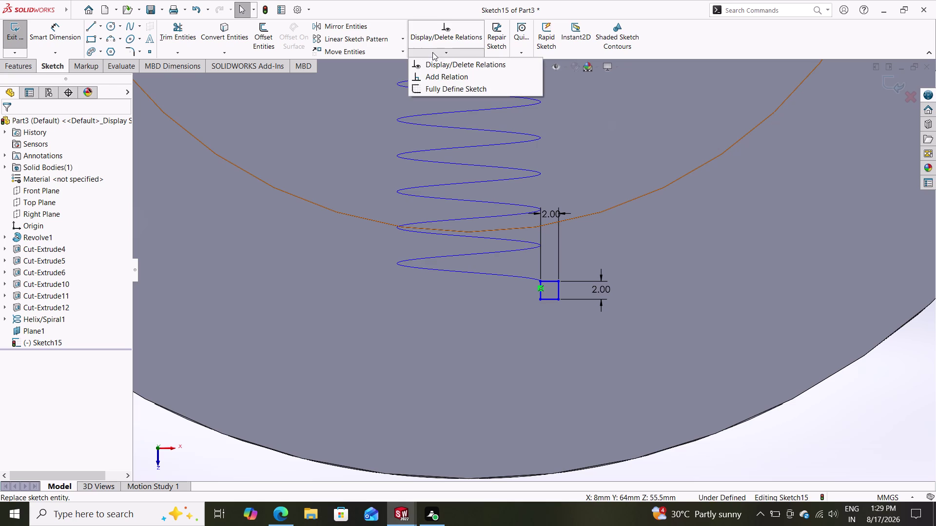
In Add Relations, select the square's corner point and the helix curve.
click(429, 76)
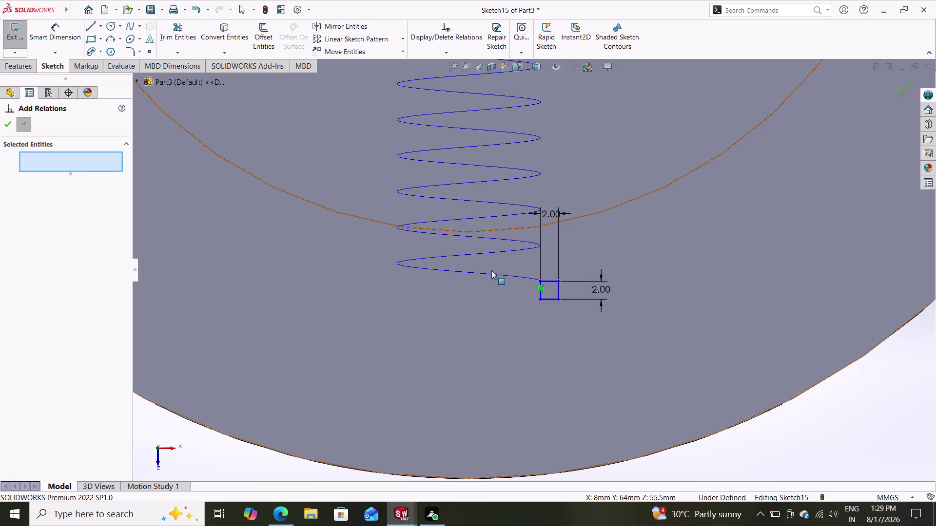
scroll(up, 3)
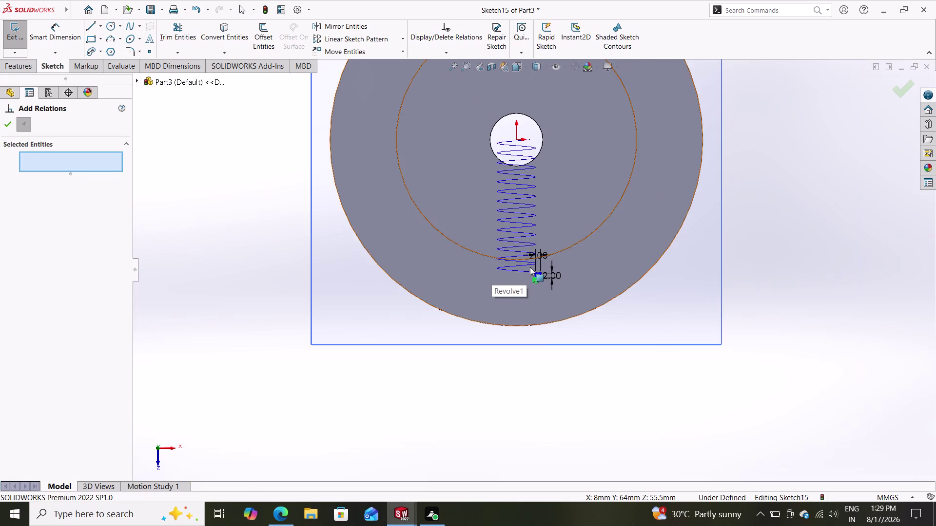
scroll(down, 3)
scroll(down, 3)
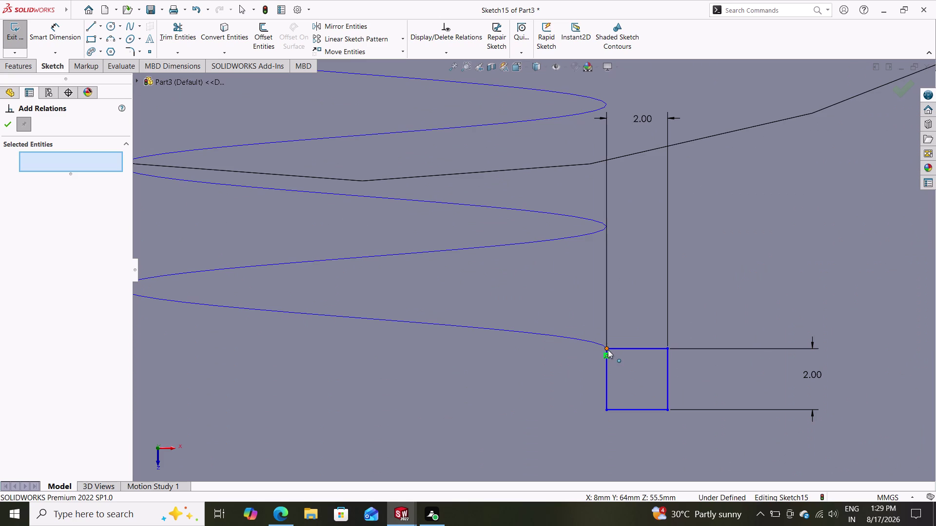
click(606, 349)
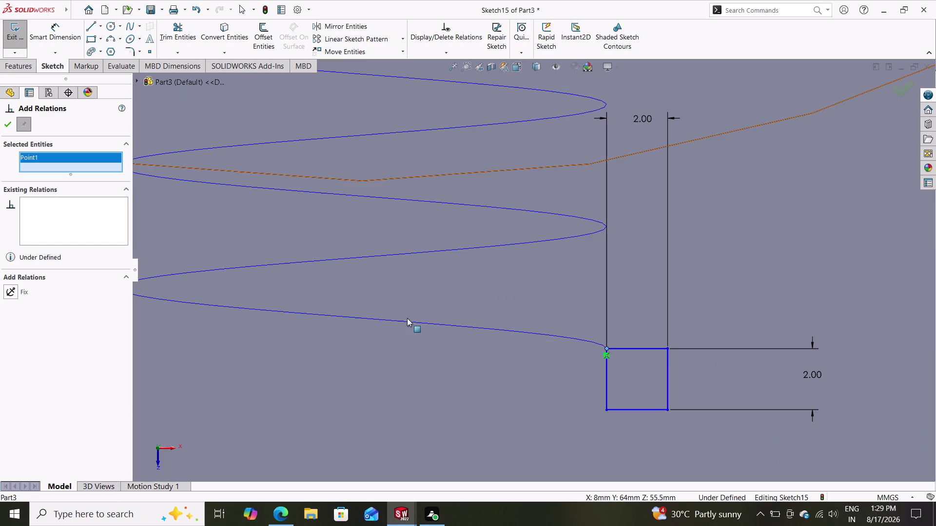
click(598, 344)
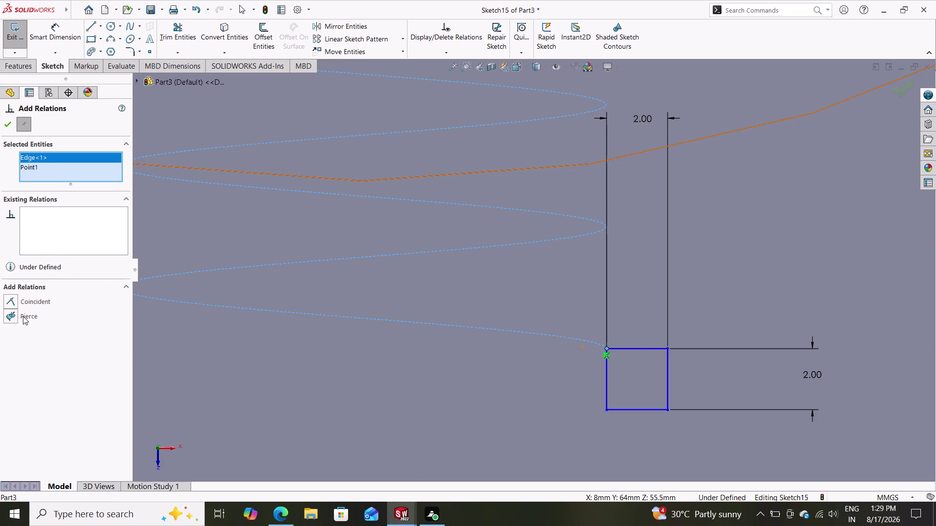
After Pierce fails, apply Coincident0 and exit the profile sketch.
click(22, 316)
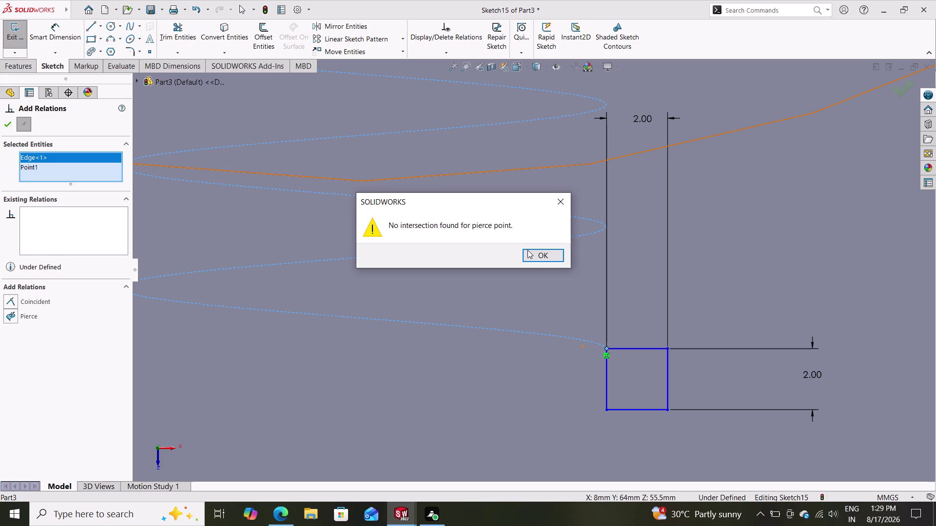
click(534, 253)
click(17, 300)
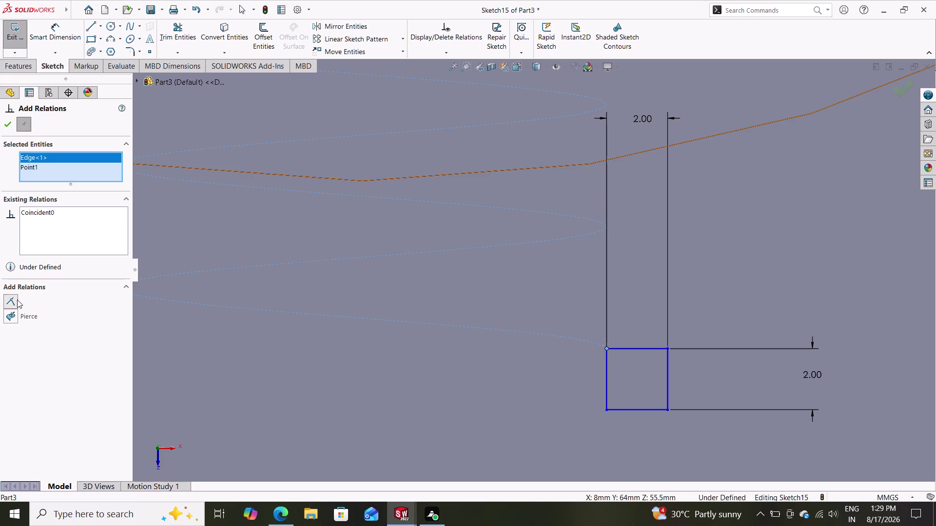
click(17, 299)
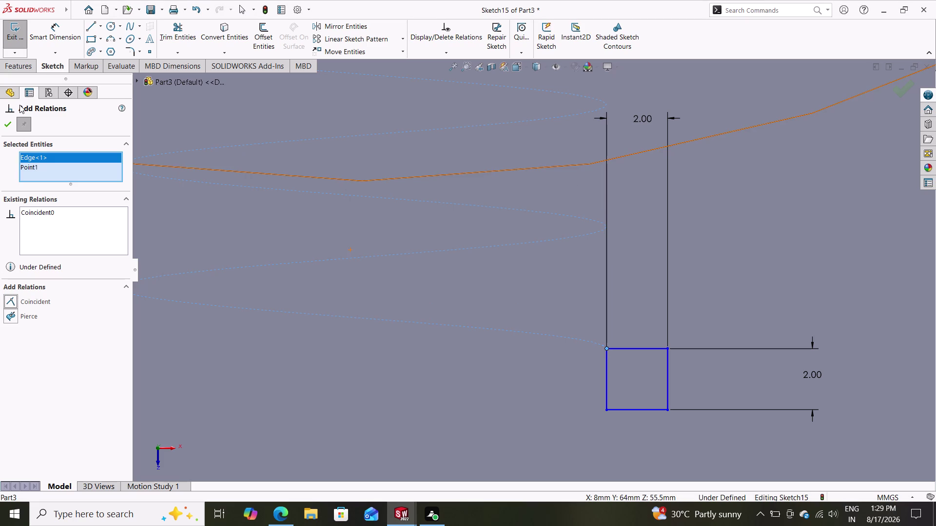
click(9, 126)
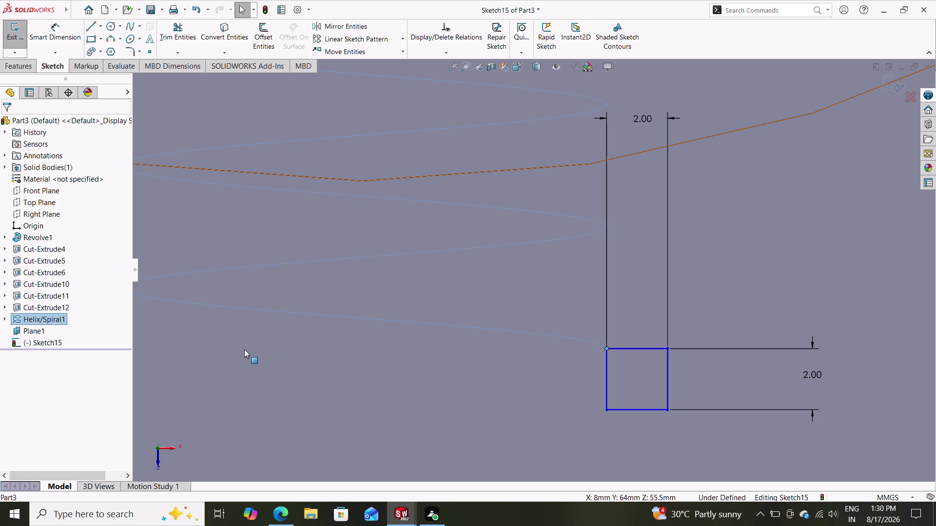
click(14, 68)
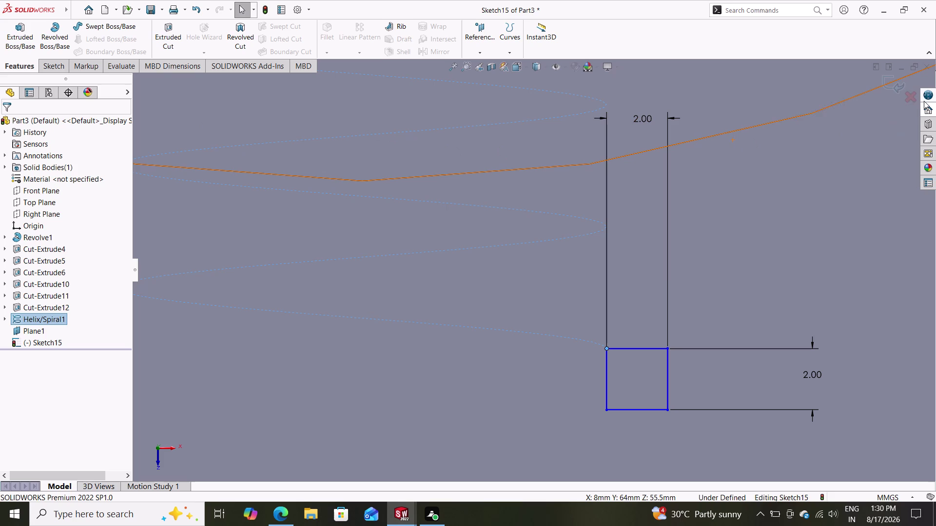
Select Sketch15 and start a Swept Cut.
click(888, 80)
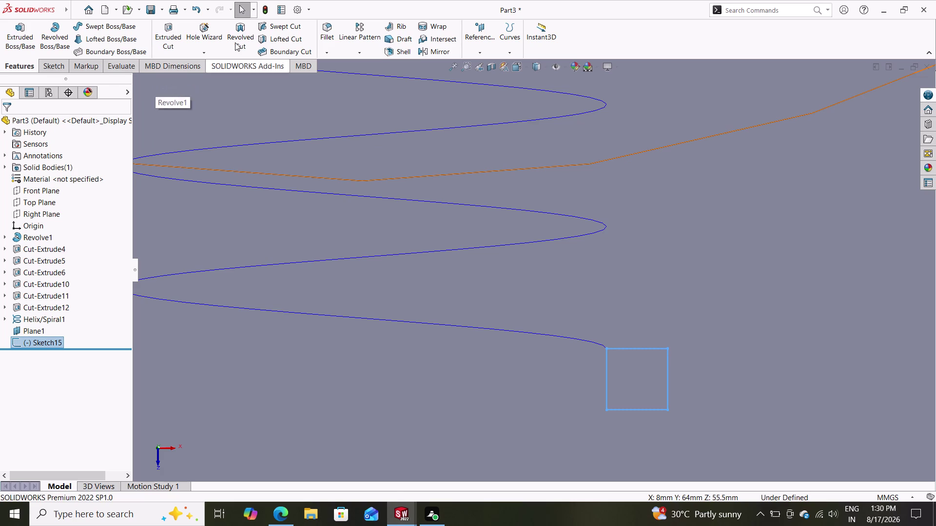
click(282, 28)
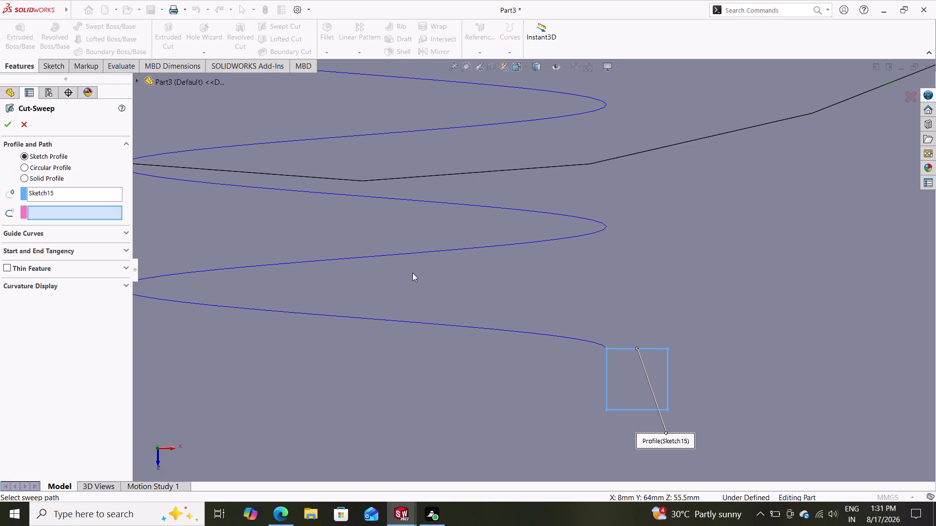
scroll(down, 3)
scroll(up, 3)
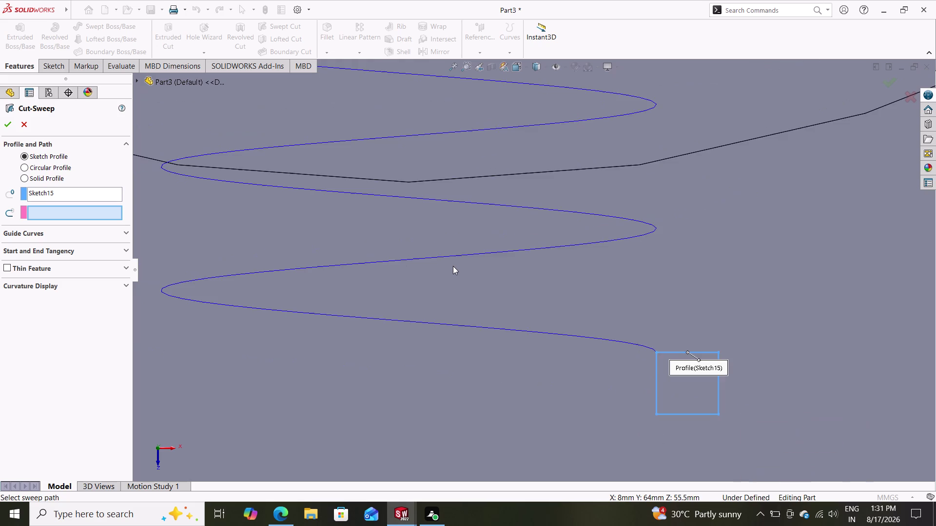
scroll(up, 3)
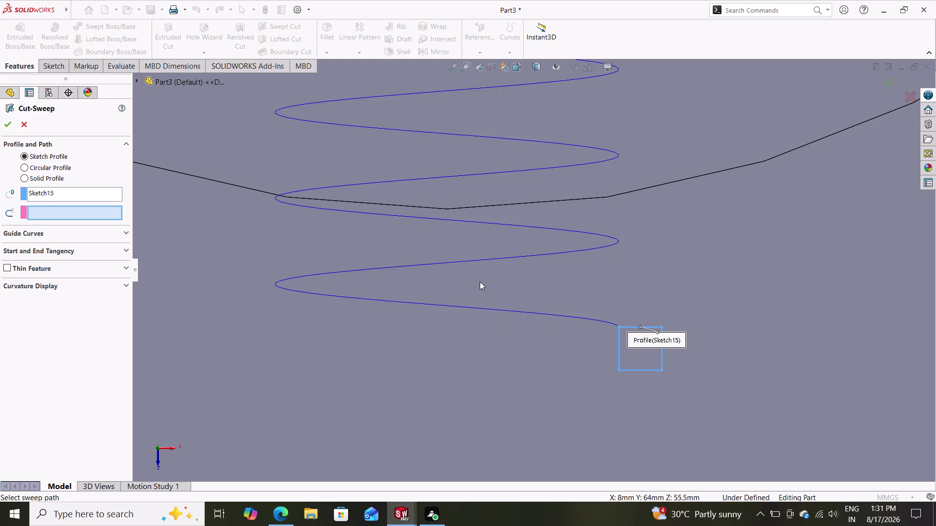
Set Helix/Spiral1 as the path and apply, producing a path-doesn't-intersect rebuild error.
click(39, 212)
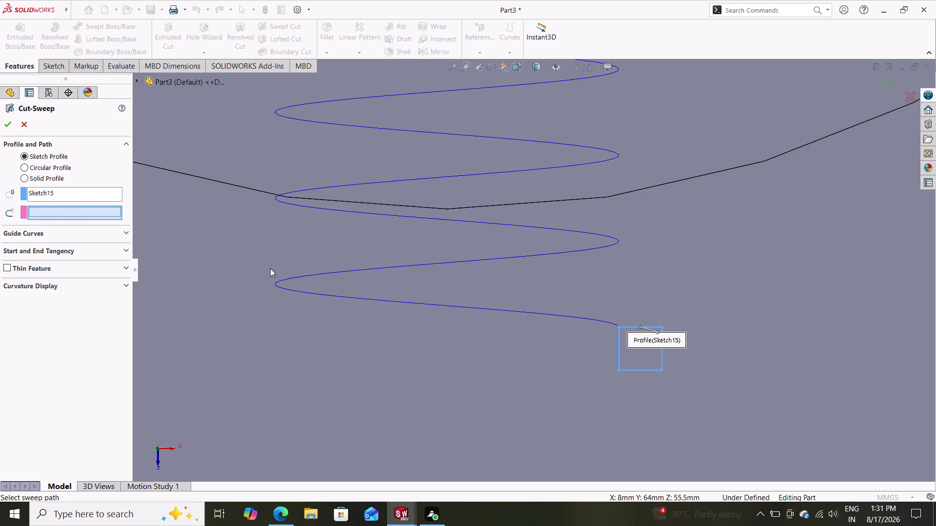
click(408, 302)
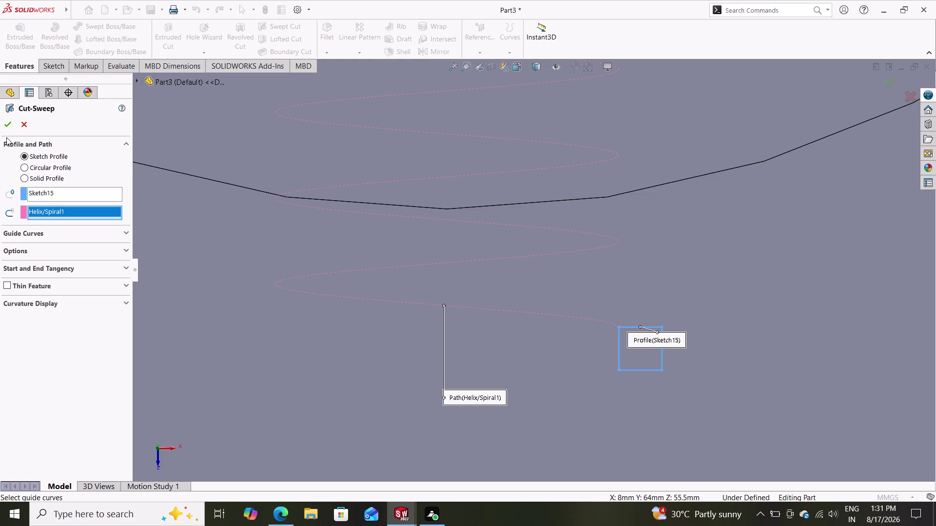
click(11, 123)
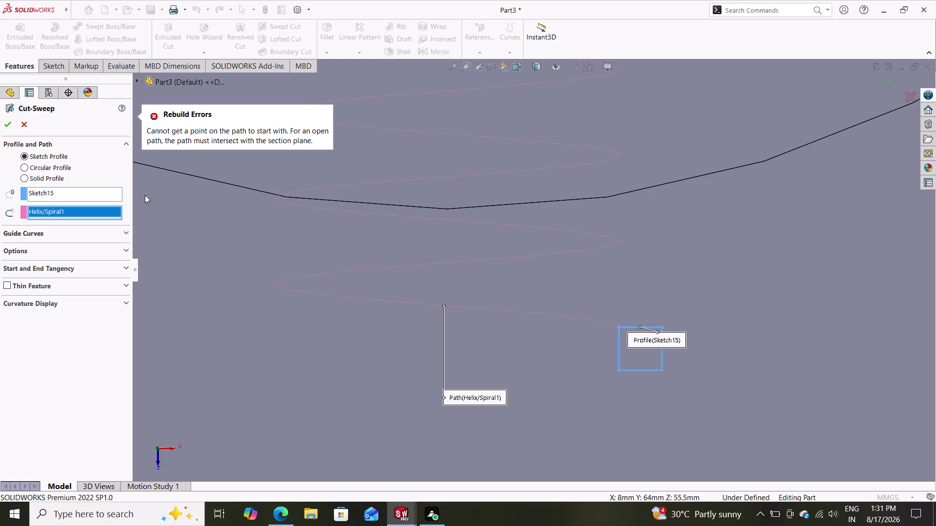
click(65, 193)
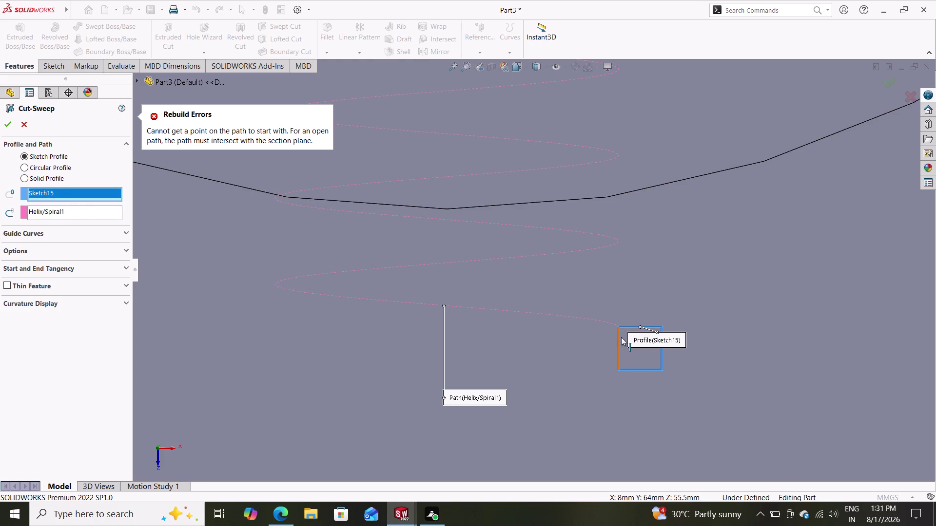
Re-pick the square sketch as profile, reapply the swept cut, then abandon it.
click(623, 326)
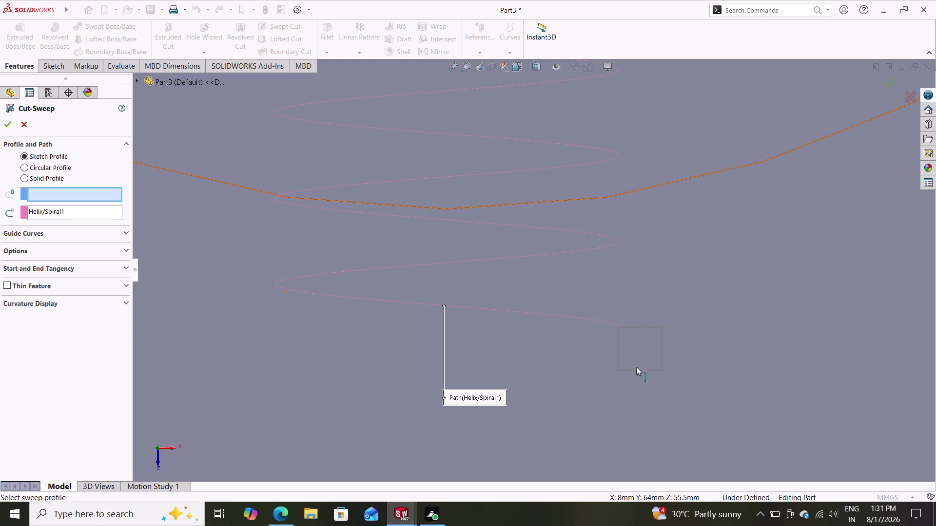
click(618, 343)
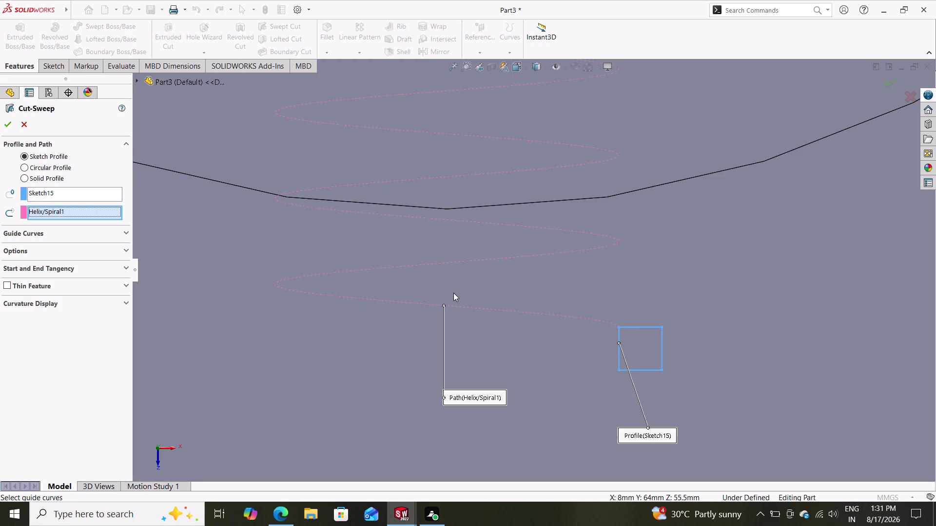
click(8, 122)
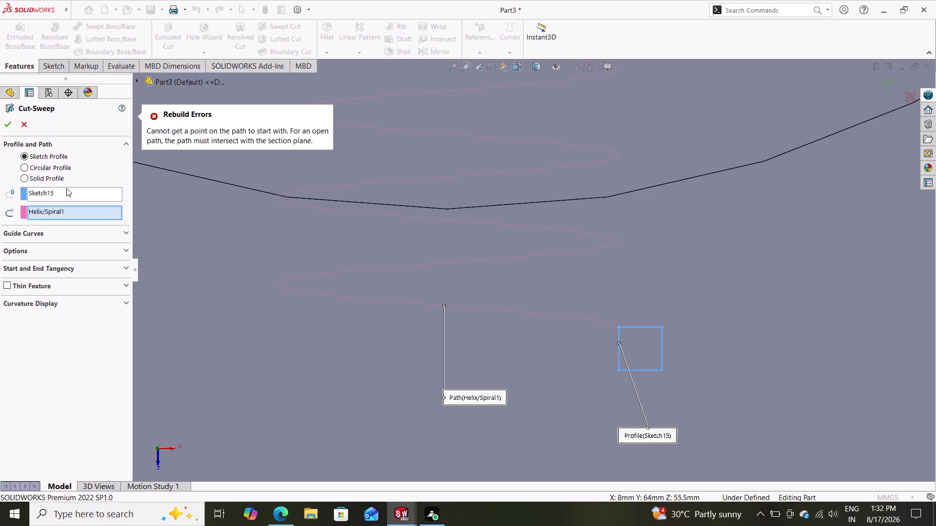
key(ctrl+z)
key(z)
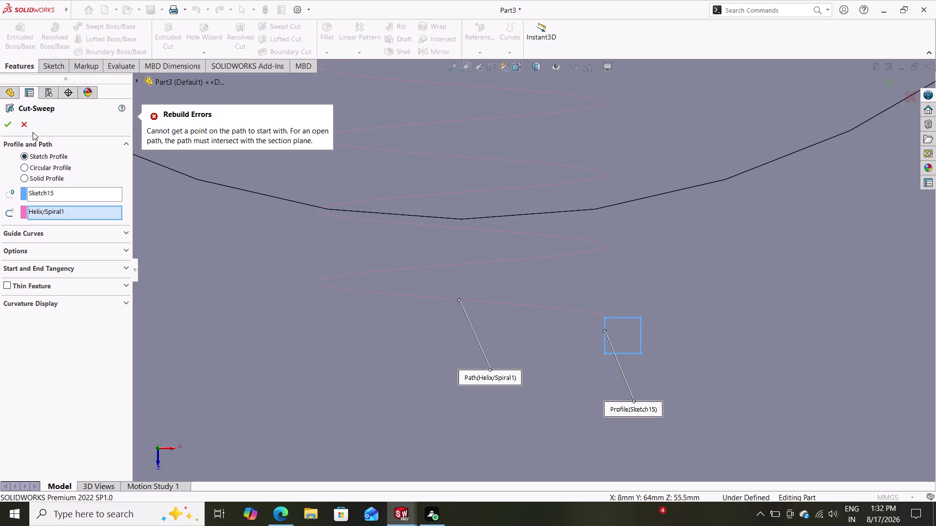
click(25, 128)
Undo back through recent changes, removing the coincident relation.
key(ctrl+z)
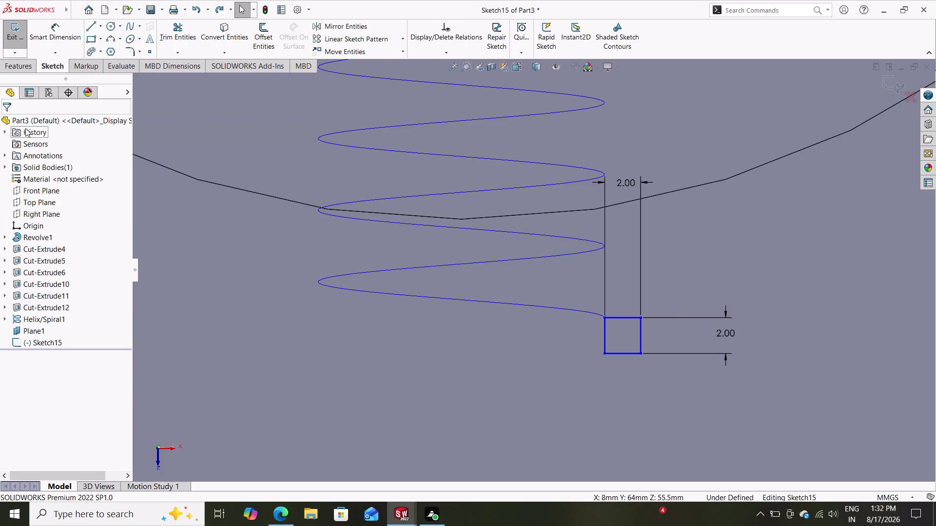
key(ctrl+z)
key(ctrl+z)
key(ctrl+z)
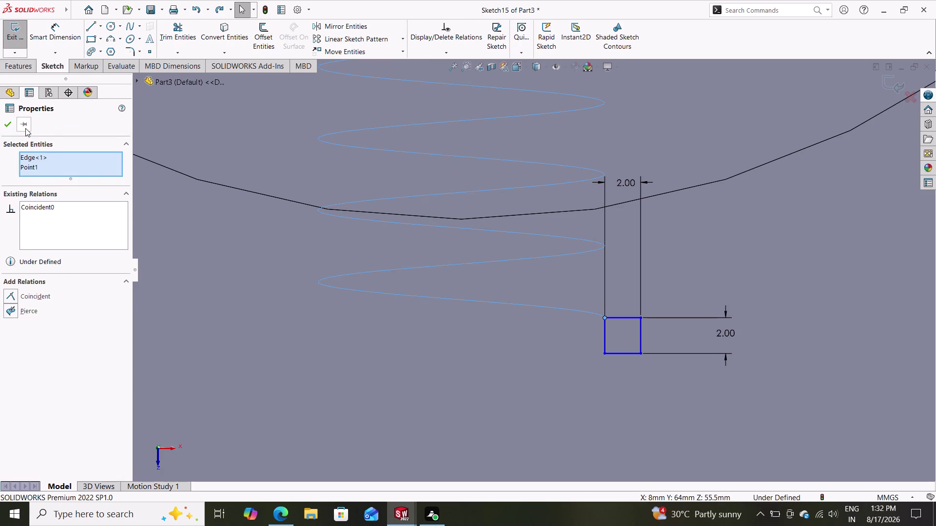
key(ctrl+z)
key(ctrl+z)
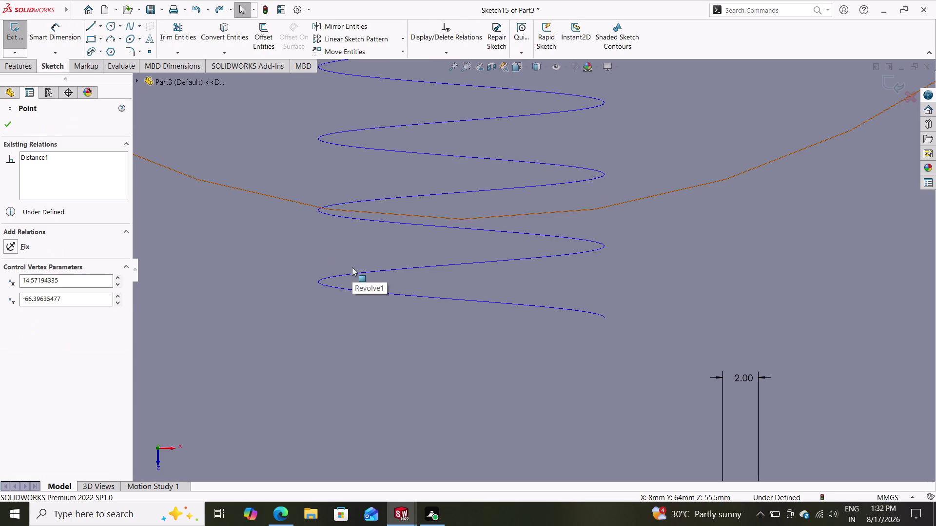
scroll(down, 3)
scroll(up, 3)
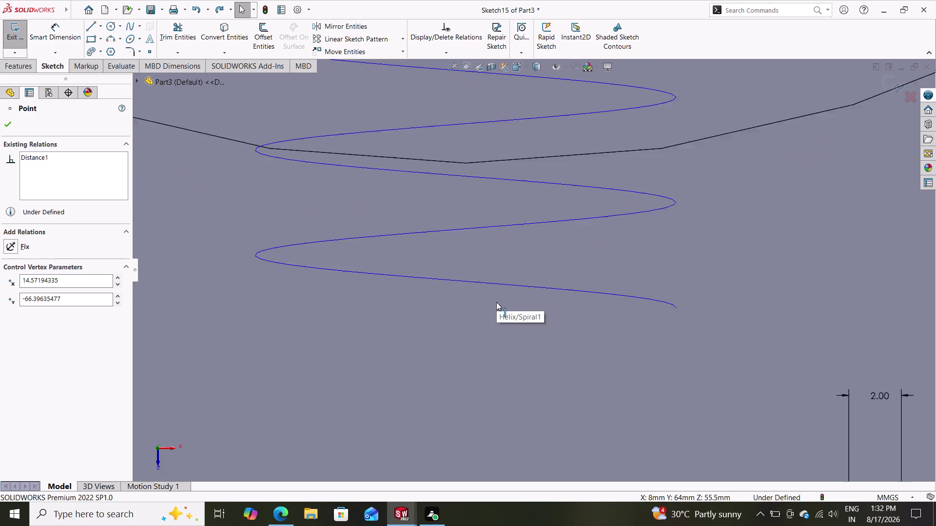
scroll(up, 3)
scroll(down, 3)
scroll(up, 3)
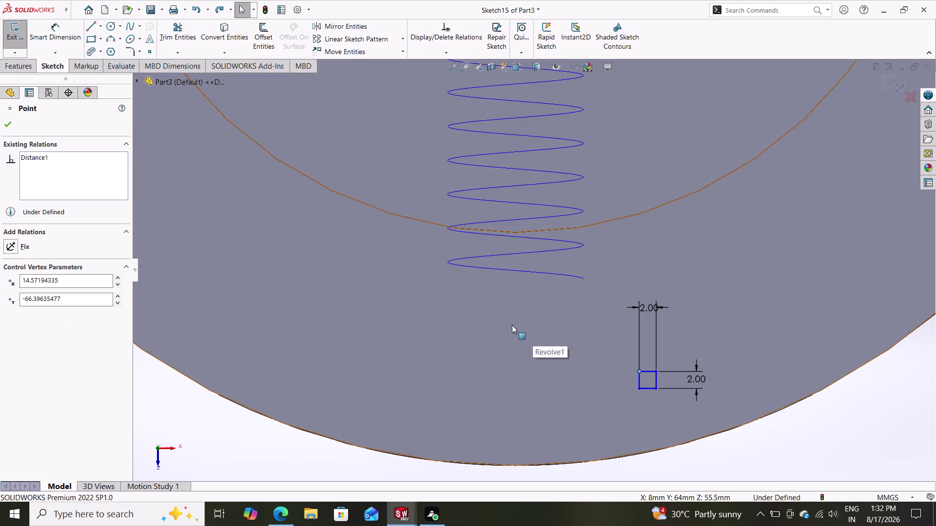
Select the helix for a corner relation; Pierce fails, so close without adding one.
click(447, 50)
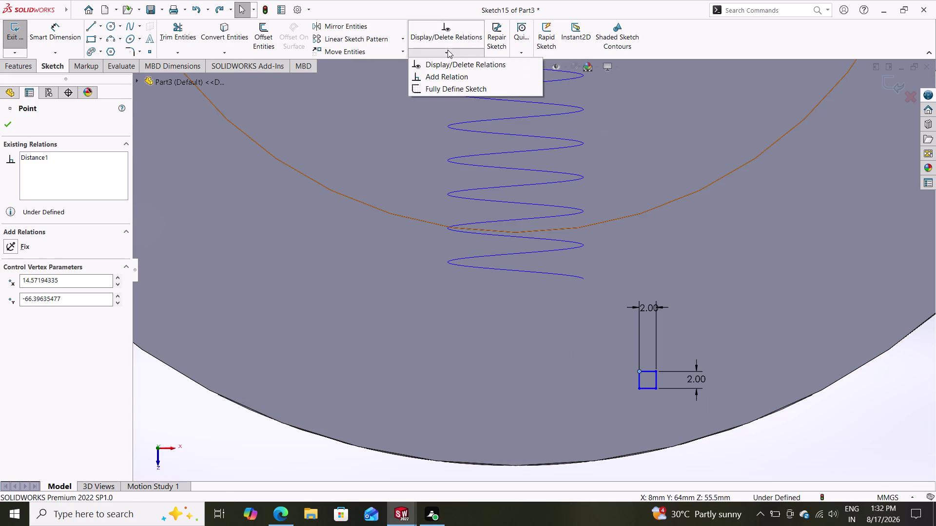
click(436, 75)
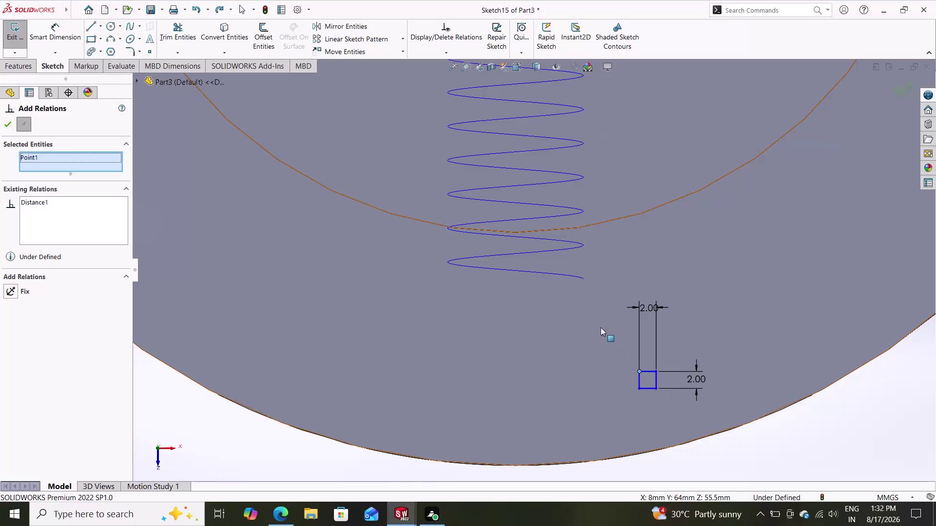
click(559, 273)
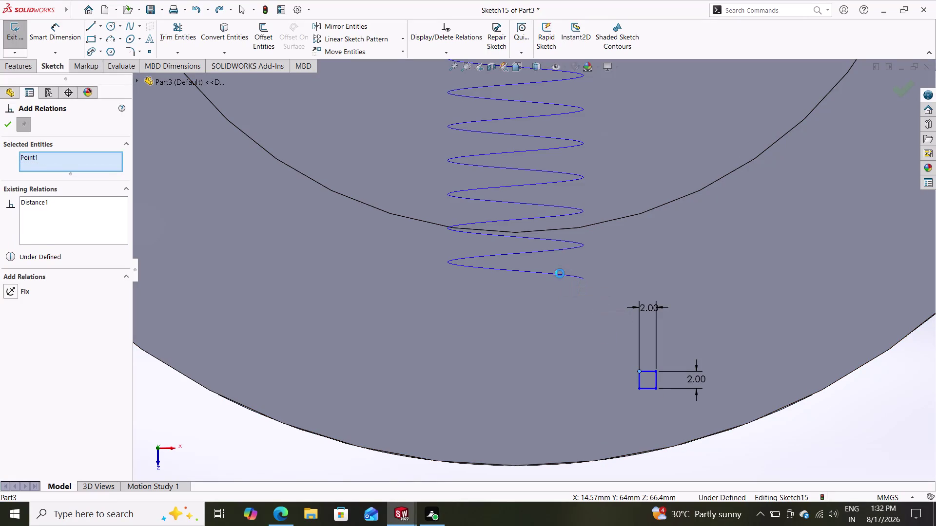
click(19, 316)
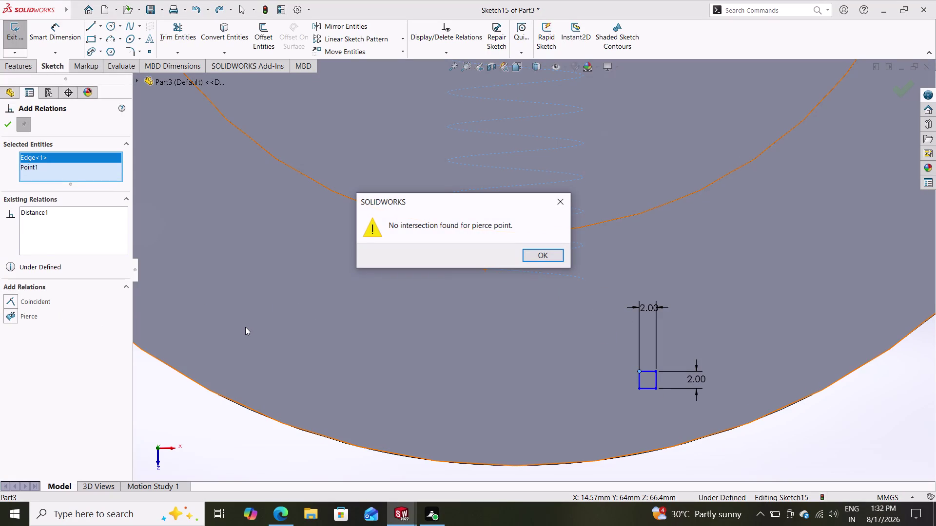
click(544, 252)
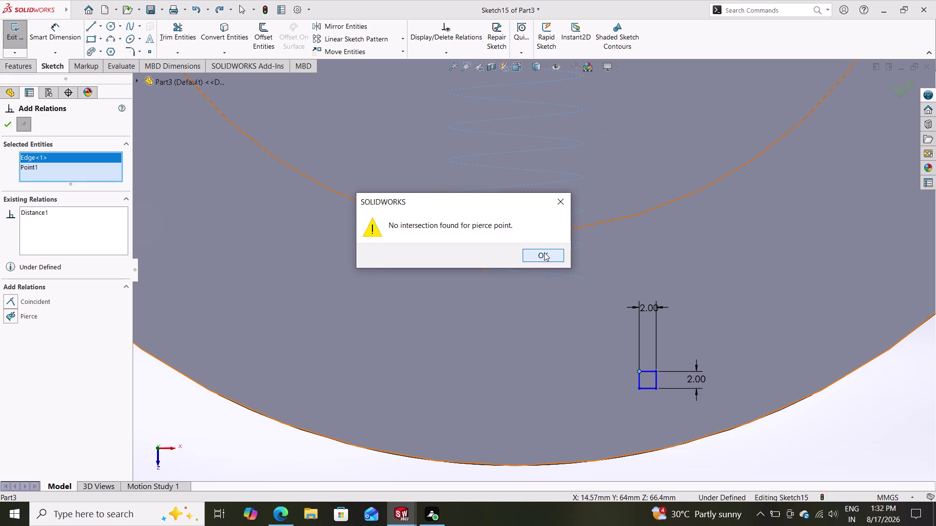
click(582, 279)
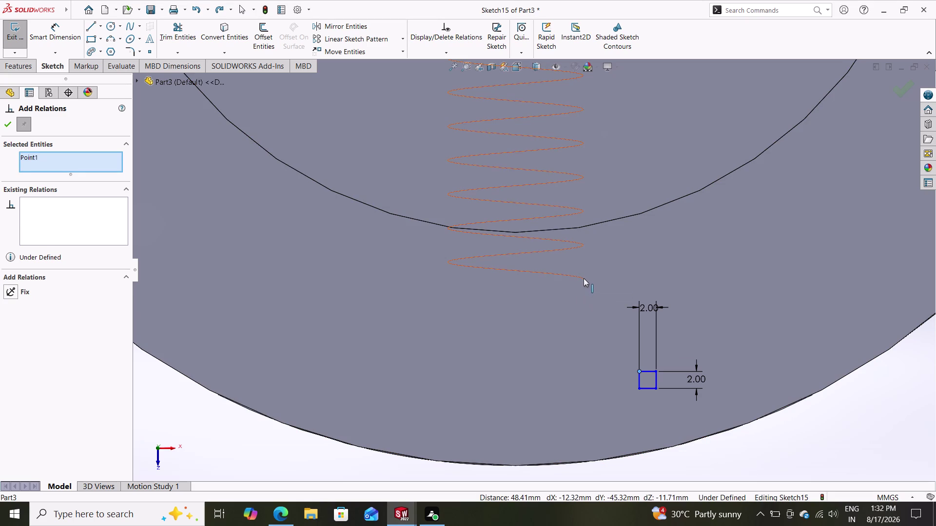
click(581, 278)
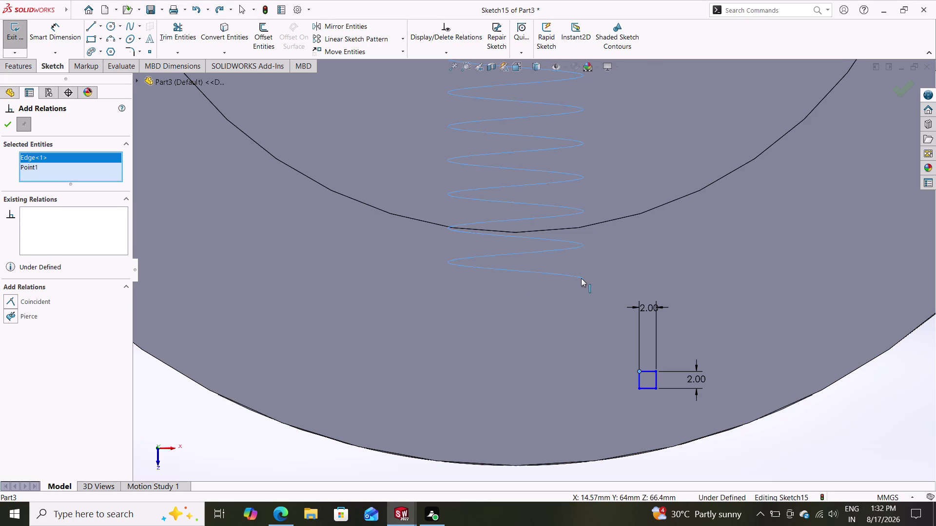
click(7, 121)
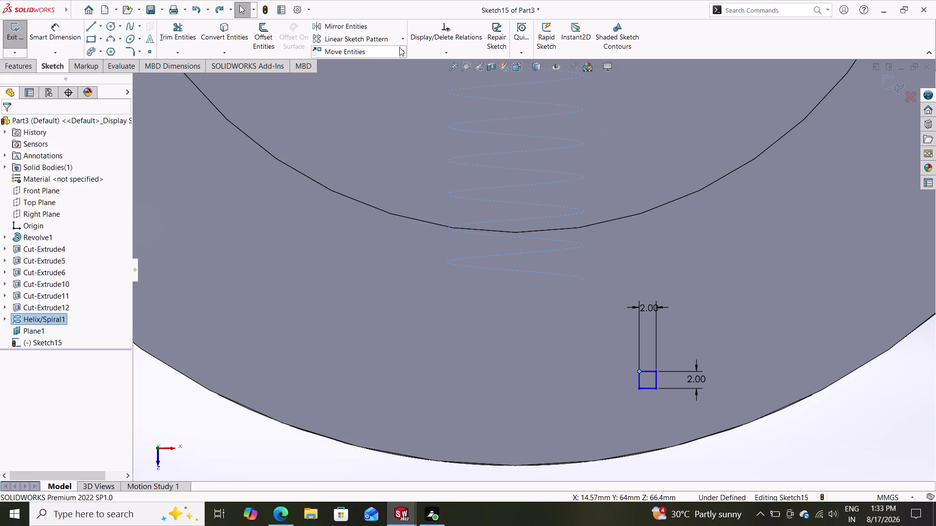
Start Add Relation with the helix selected; Pierce finds no intersection.
click(436, 58)
click(440, 56)
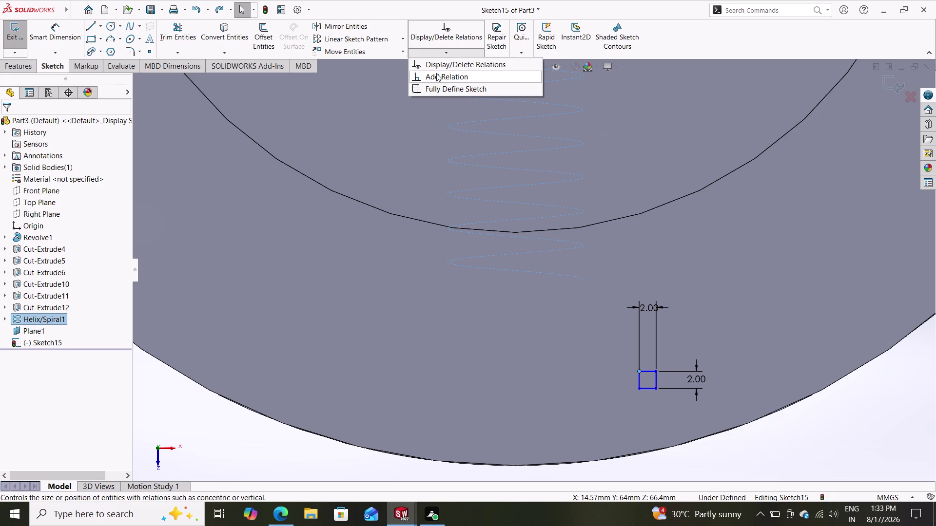
click(435, 79)
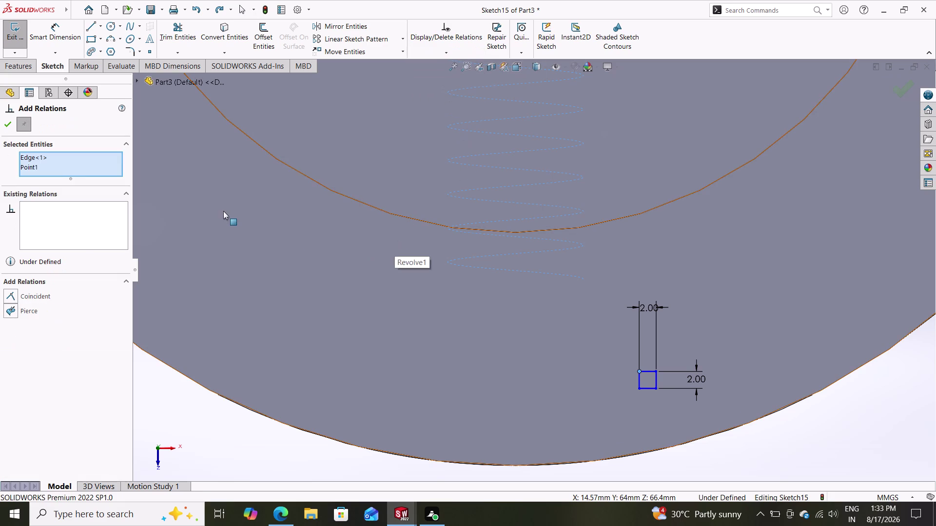
click(21, 310)
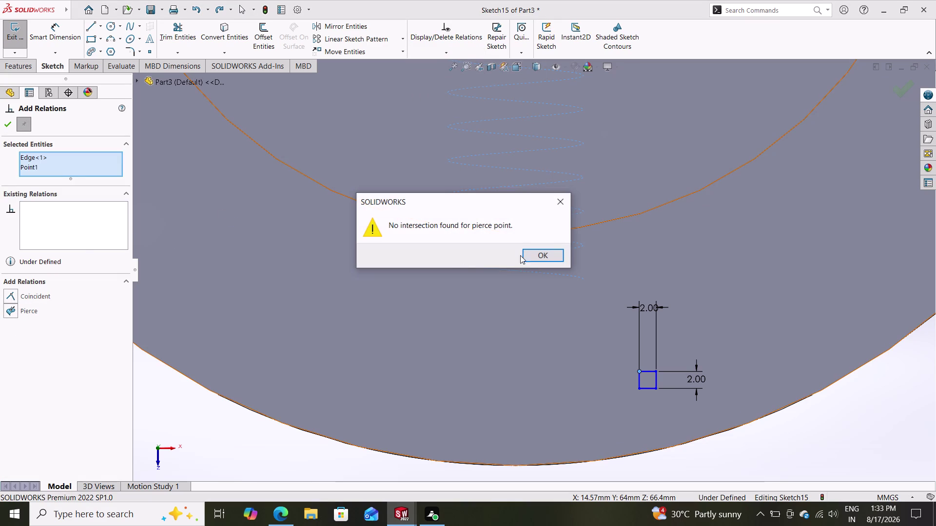
click(540, 256)
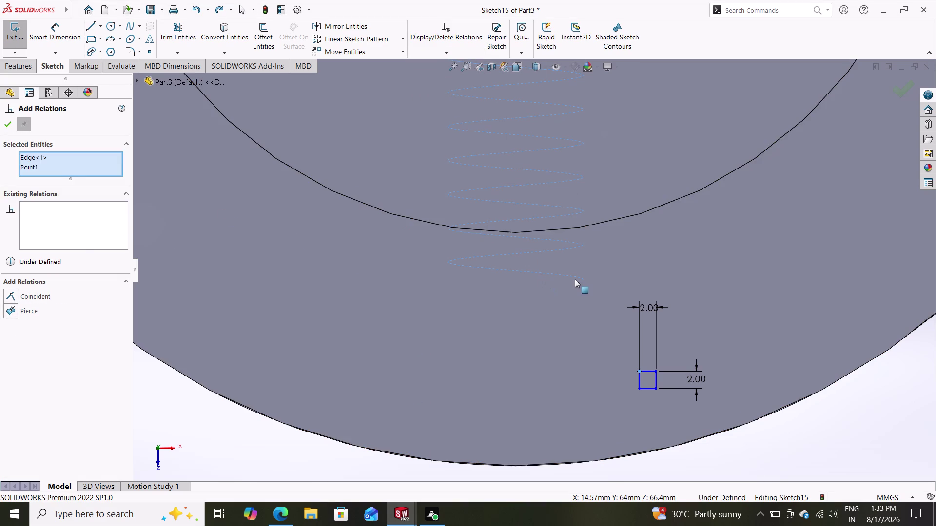
Reselect the helix and retry Pierce, which fails again.
scroll(down, 3)
scroll(up, 3)
scroll(up, 3)
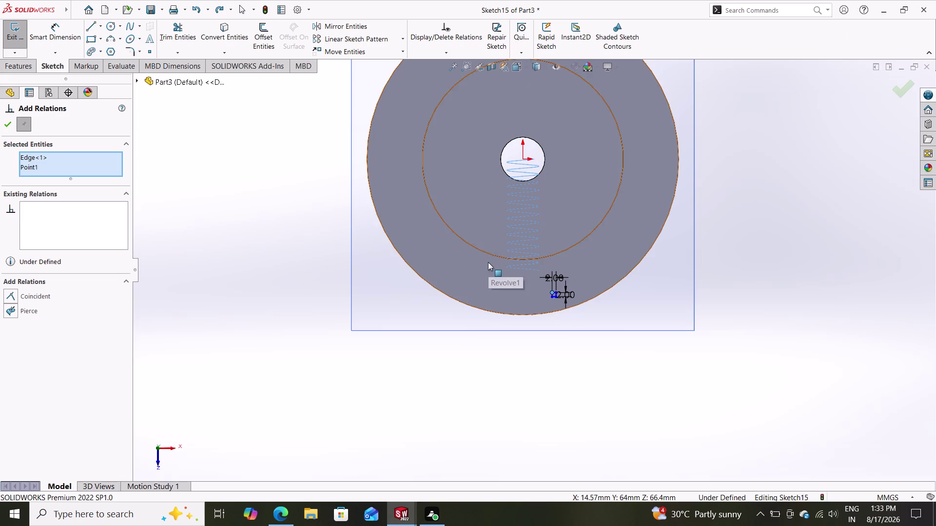
click(538, 270)
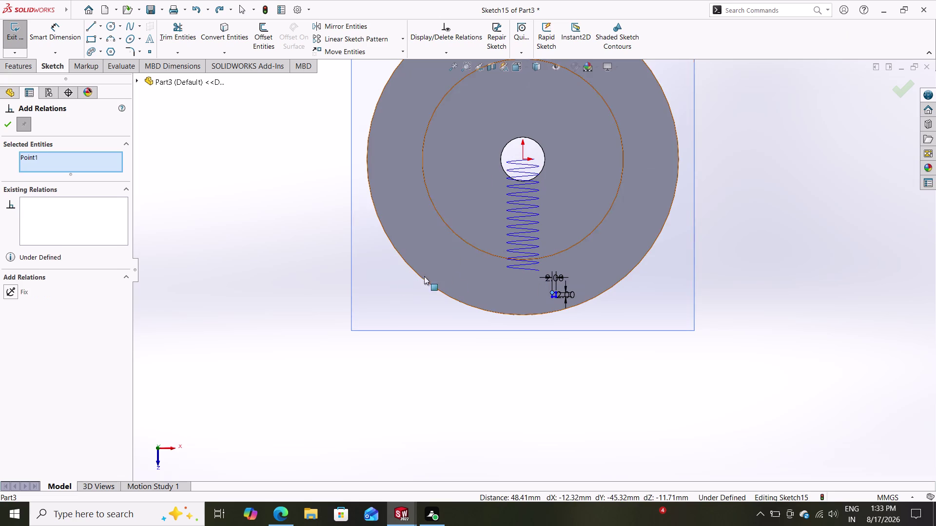
click(527, 252)
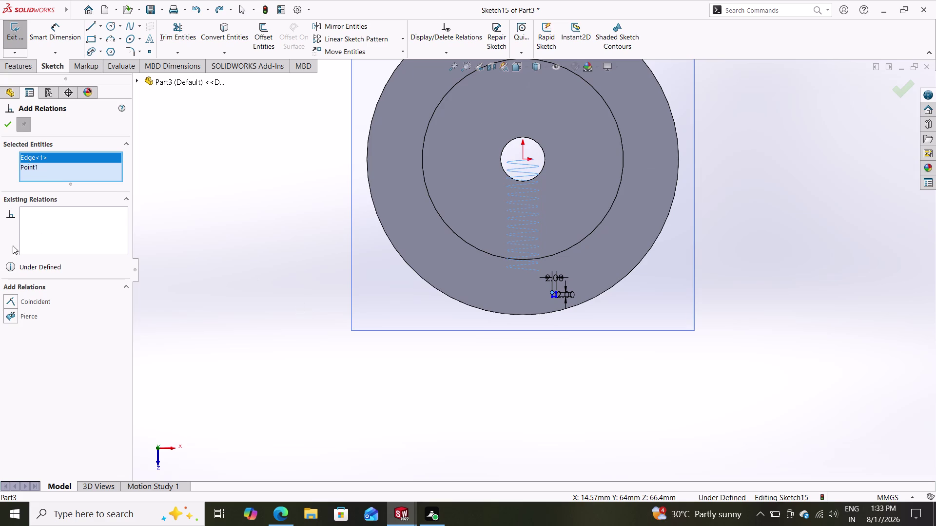
click(23, 317)
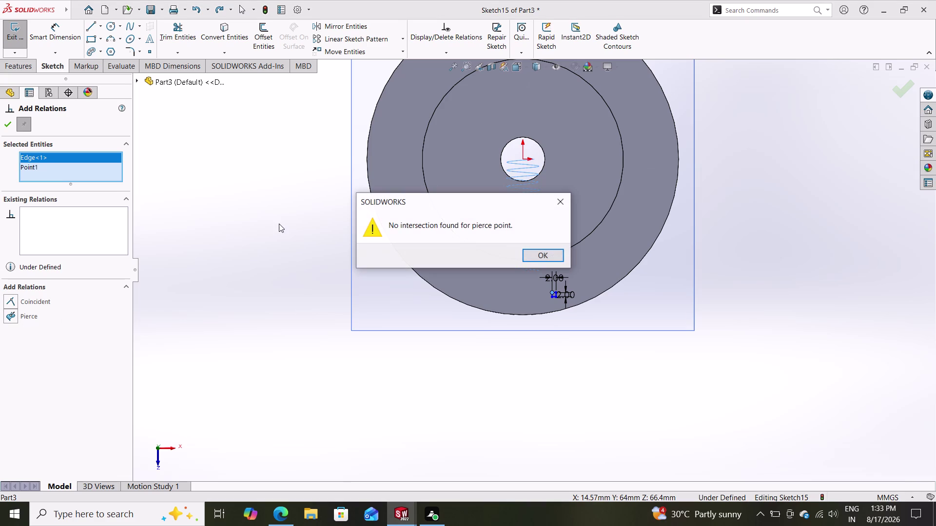
click(533, 253)
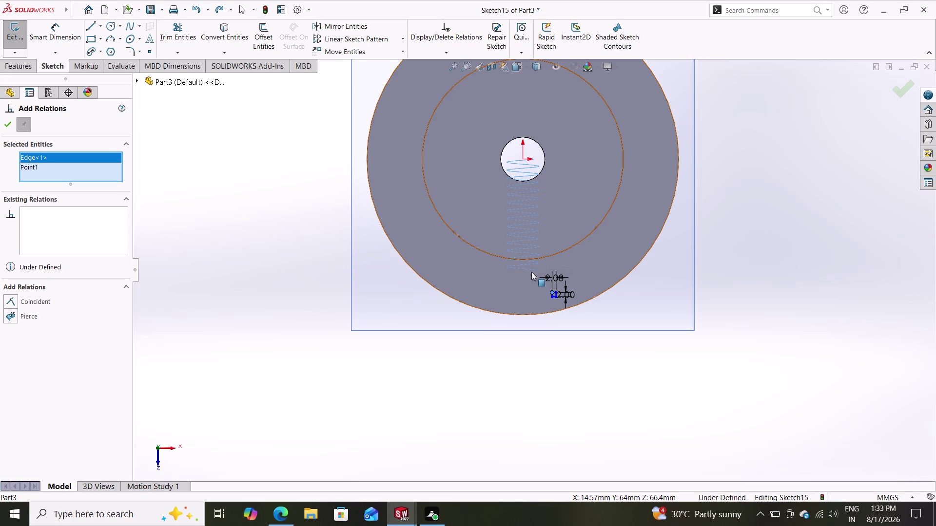
Pair the square's upper-right corner with the helix and accept Coincident0 after Pierce fails.
scroll(up, 3)
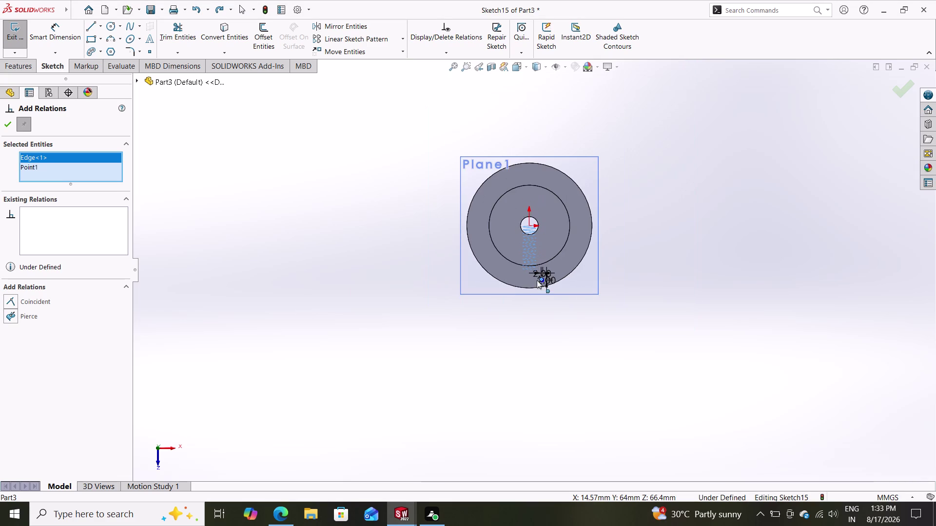
scroll(down, 3)
scroll(down, 3)
scroll(down, 3)
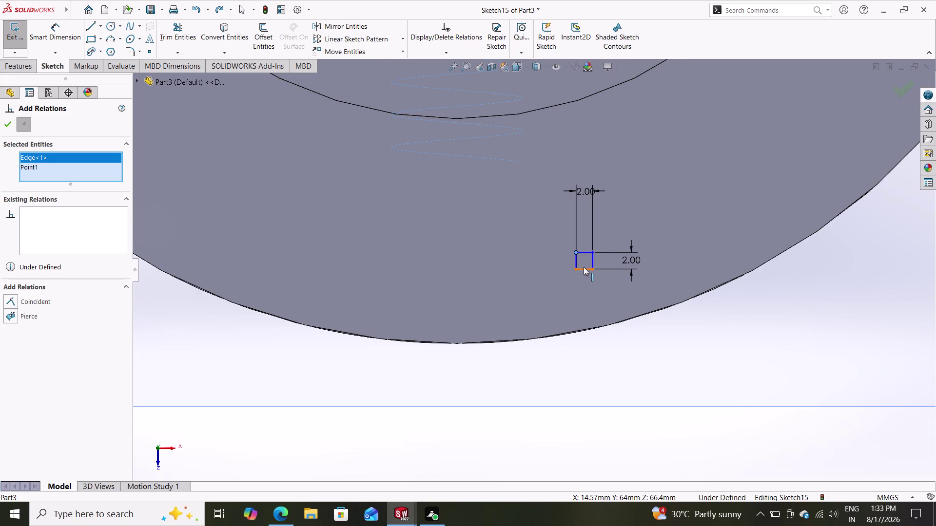
click(591, 252)
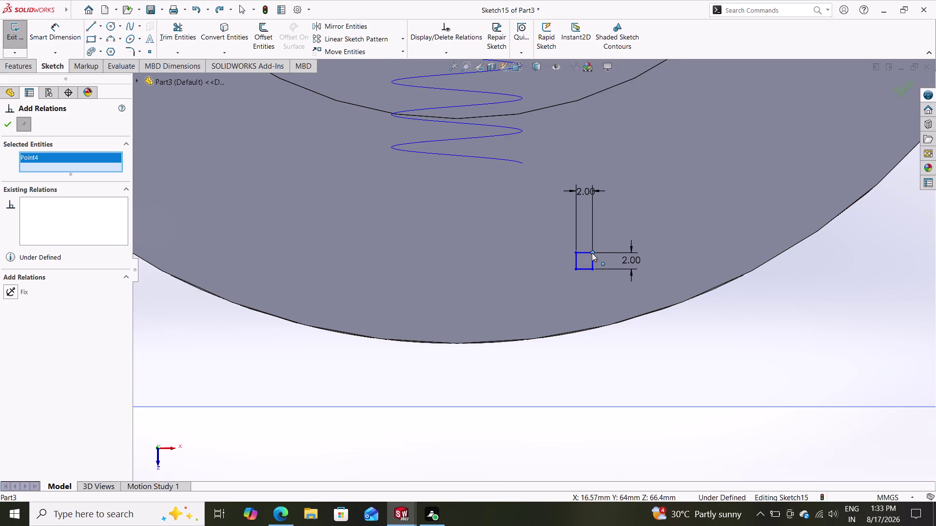
click(486, 157)
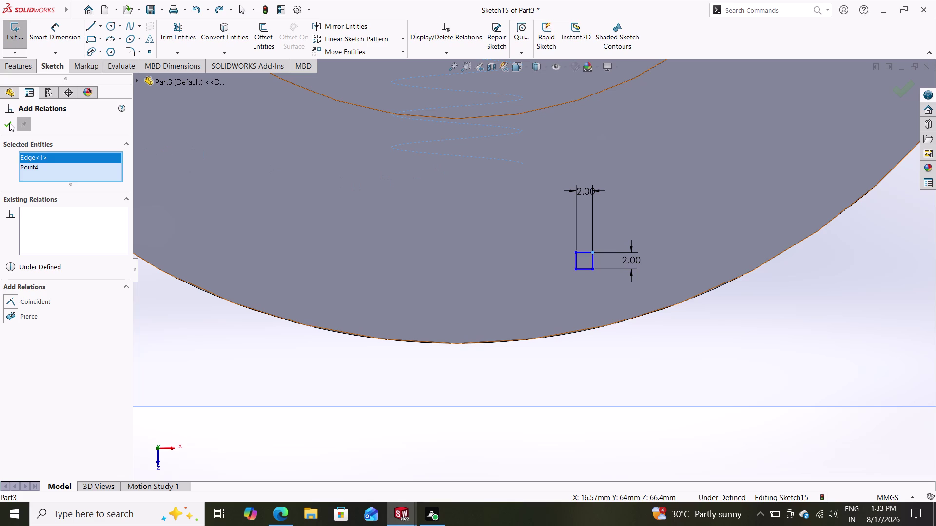
click(18, 316)
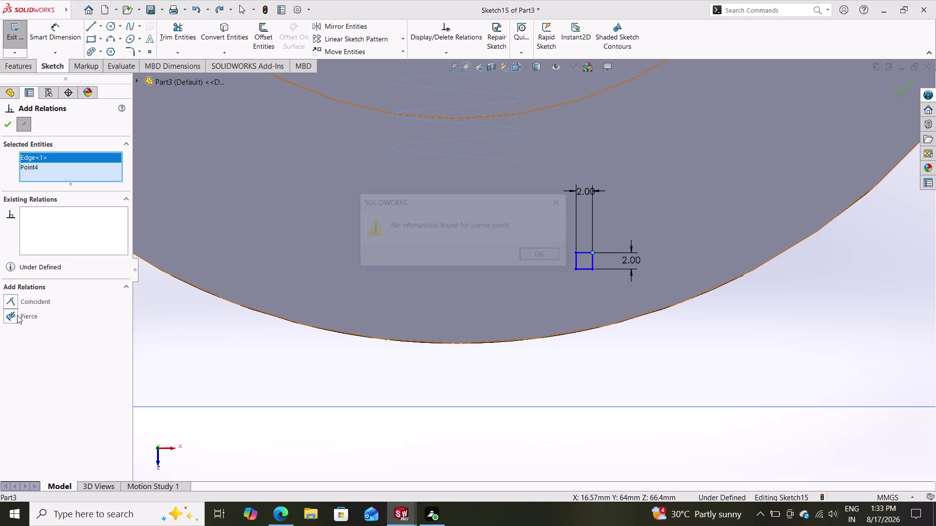
click(542, 255)
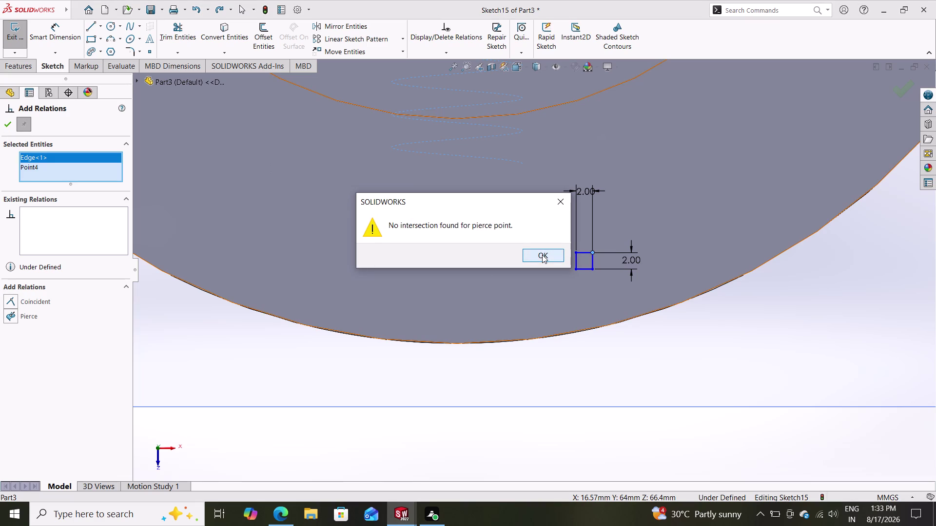
click(38, 303)
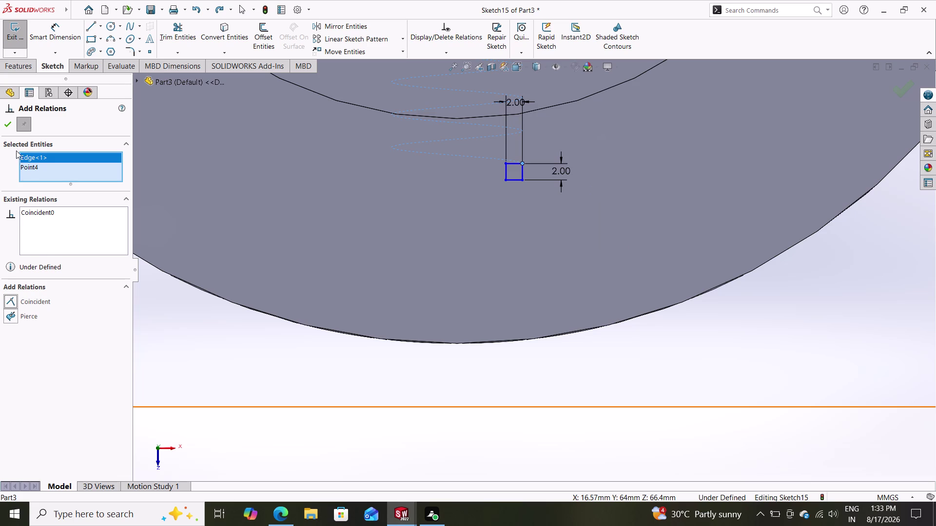
click(10, 130)
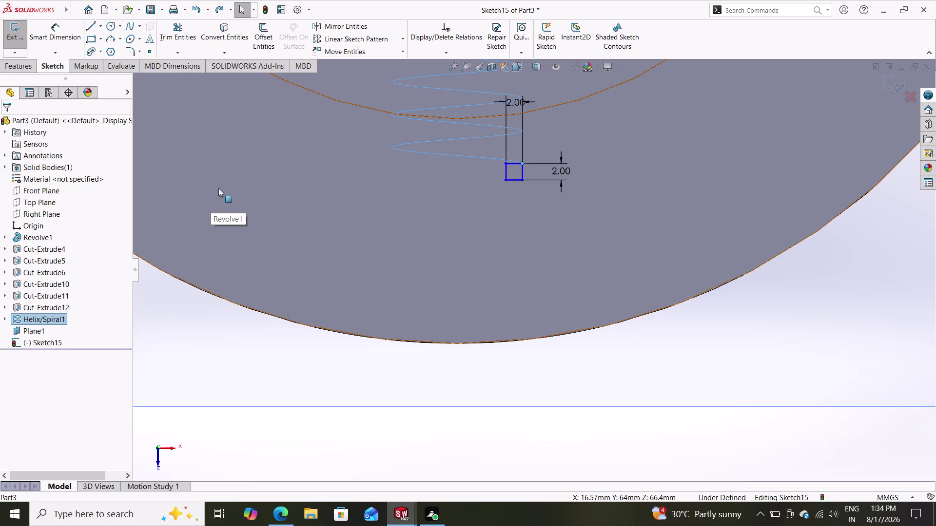
click(13, 70)
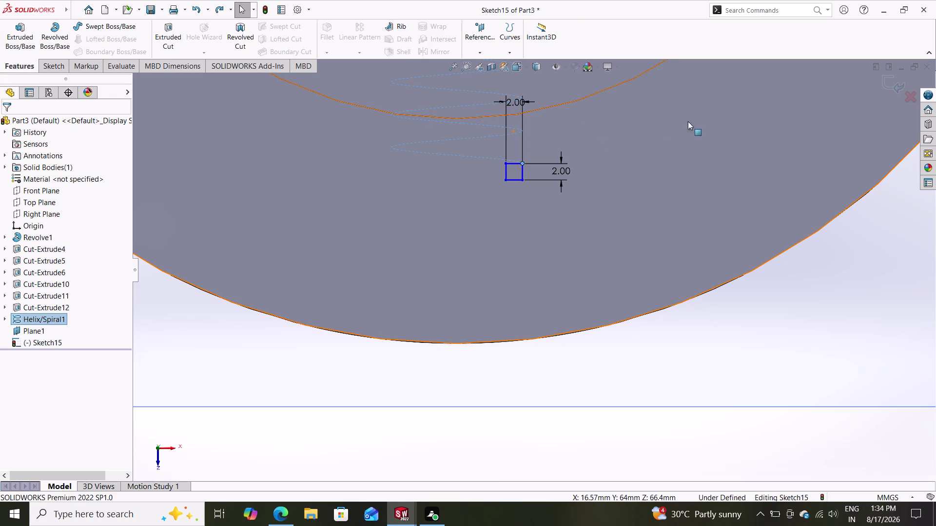
Close Sketch15 and make it the profile of a new swept cut.
click(891, 84)
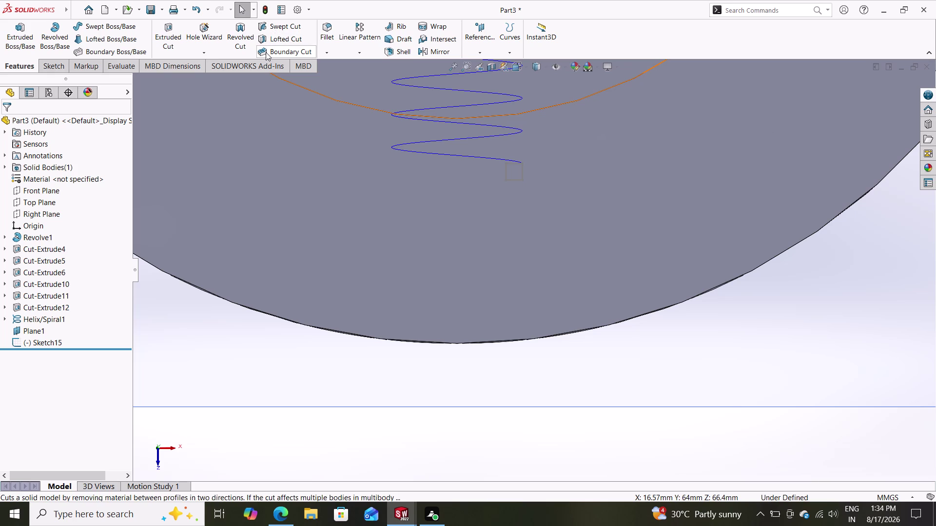
click(285, 26)
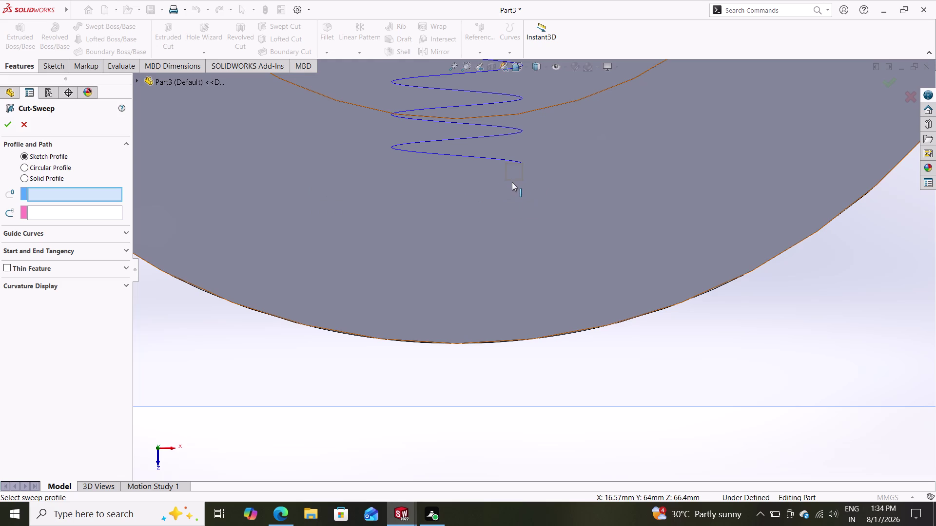
click(511, 163)
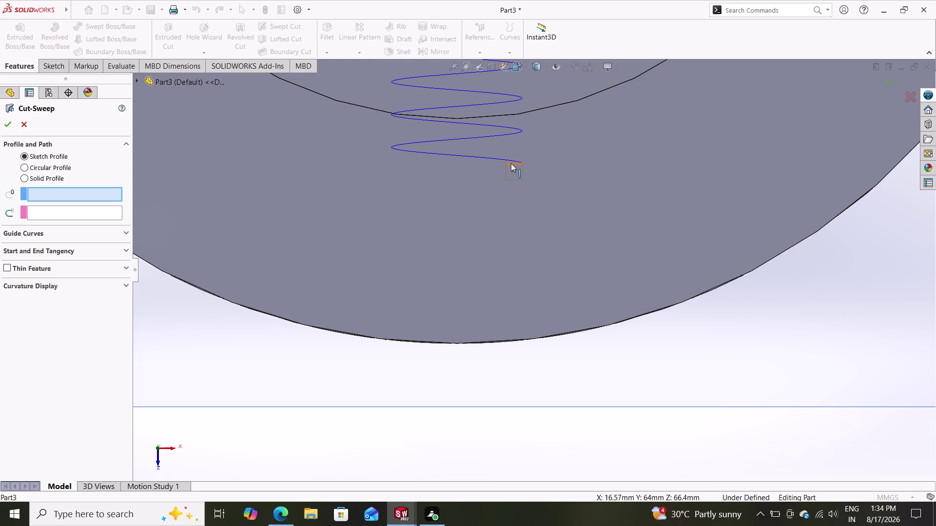
click(86, 213)
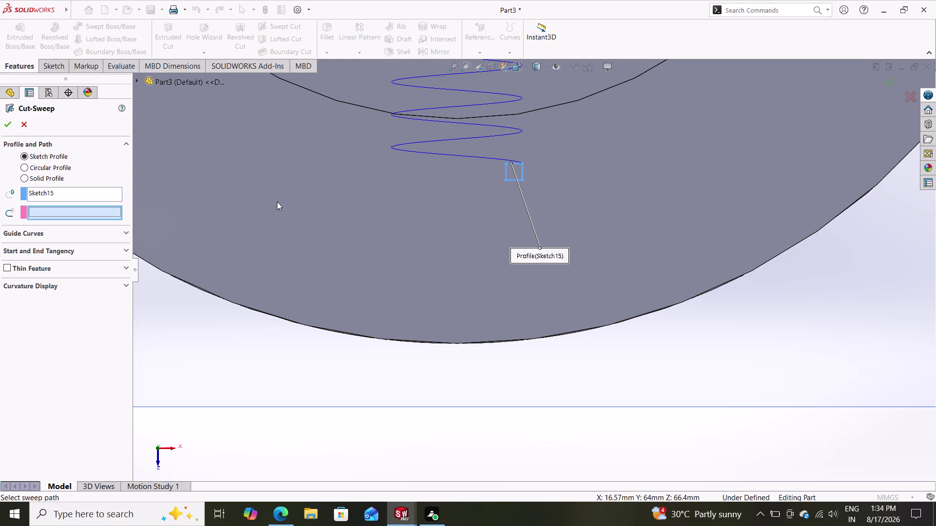
Set Helix/Spiral1 as the sweep path and dismiss the rebuild error notice.
click(443, 155)
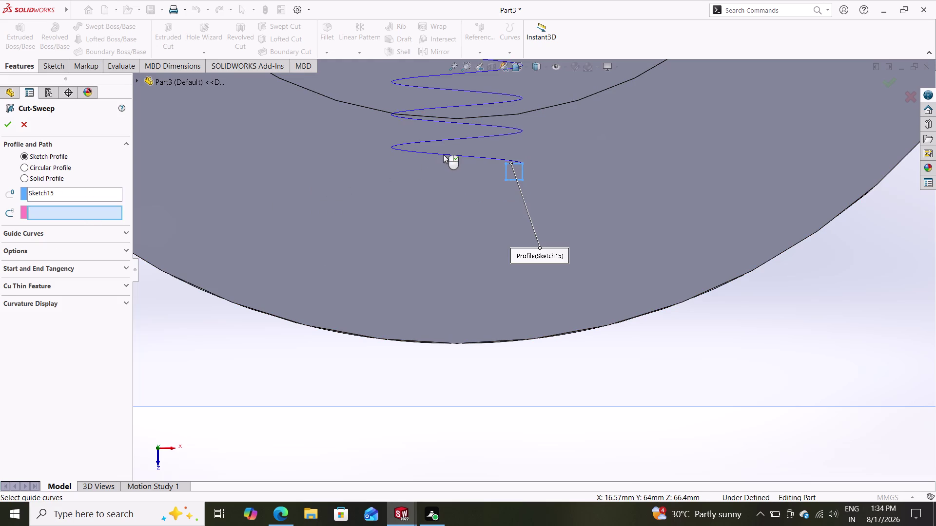
click(6, 124)
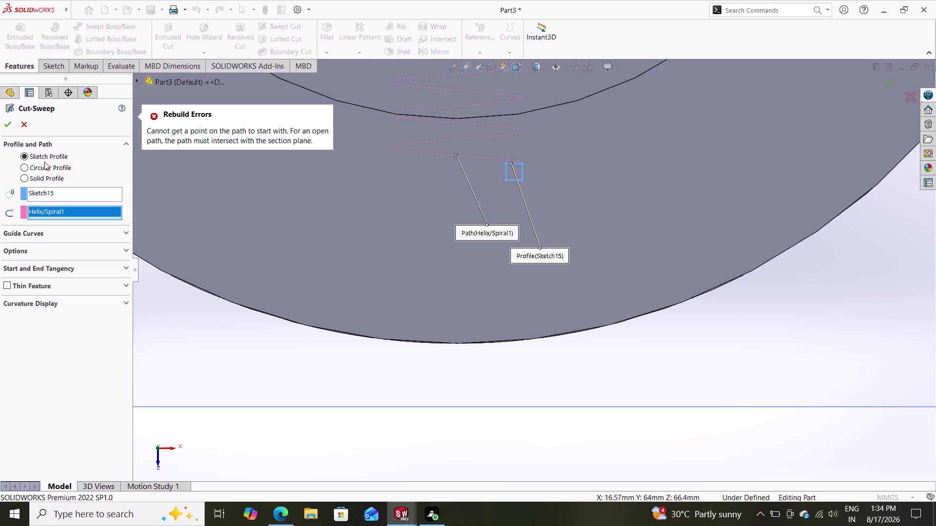
click(41, 170)
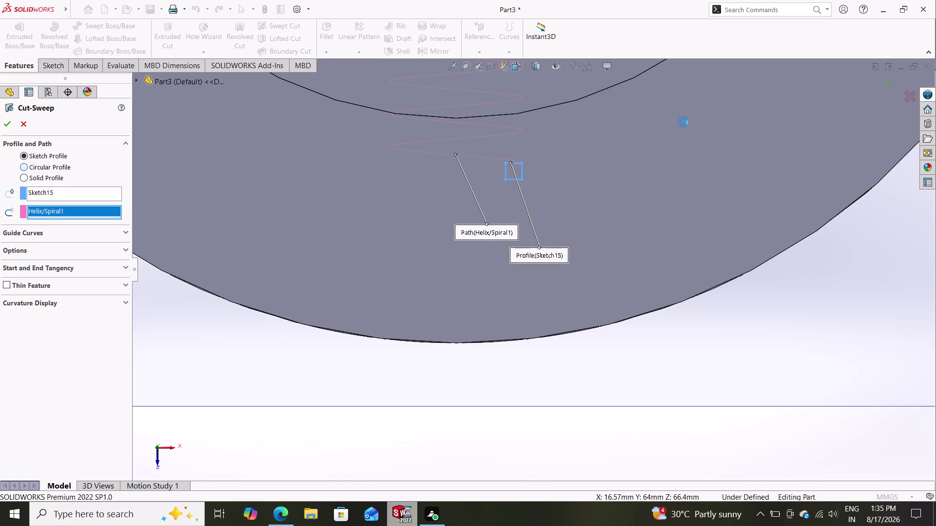
scroll(down, 3)
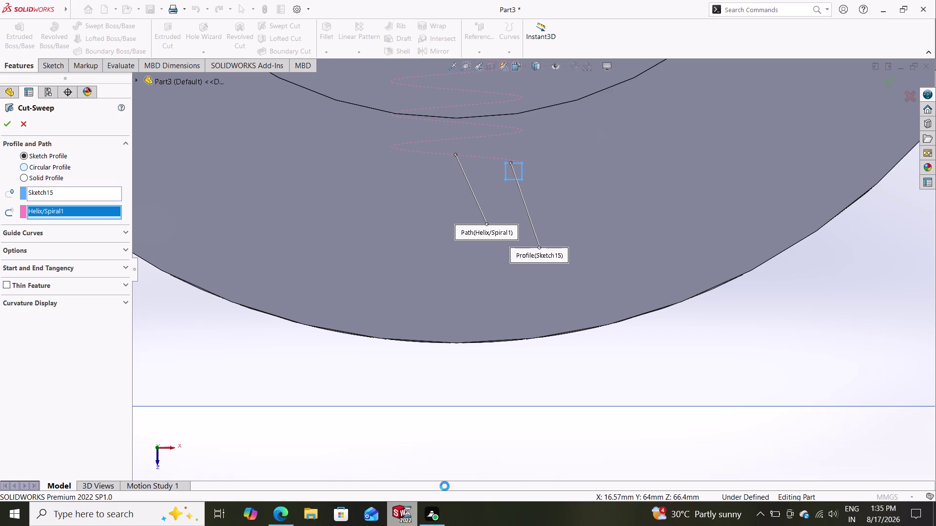